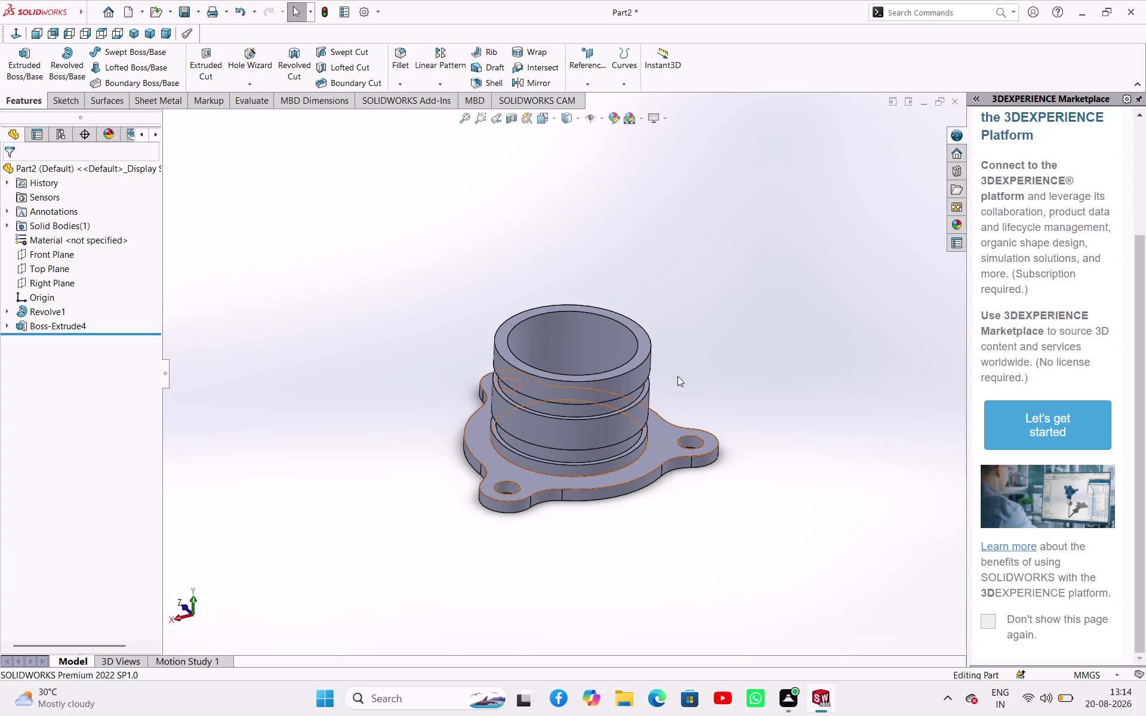
Orbit and zoom around the three-lobed housing to bring a flange bolt hole into view.
middle_drag(576, 467, 588, 626)
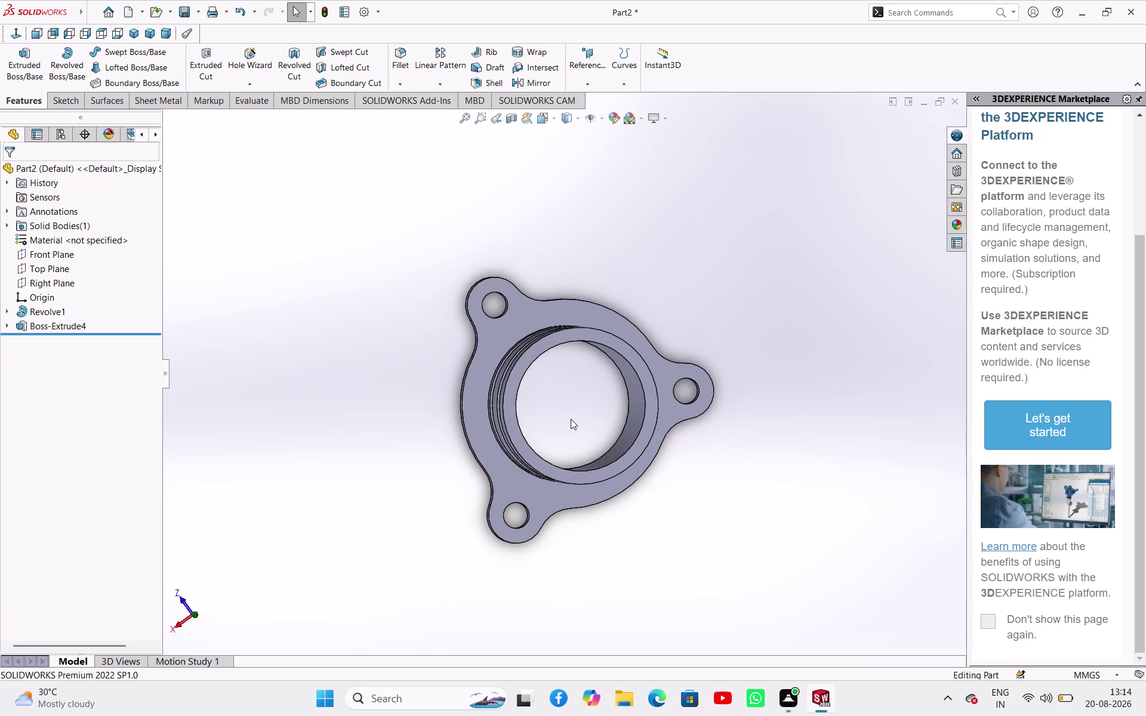
middle_drag(570, 418, 554, 391)
scroll(up, 3)
scroll(up, 3)
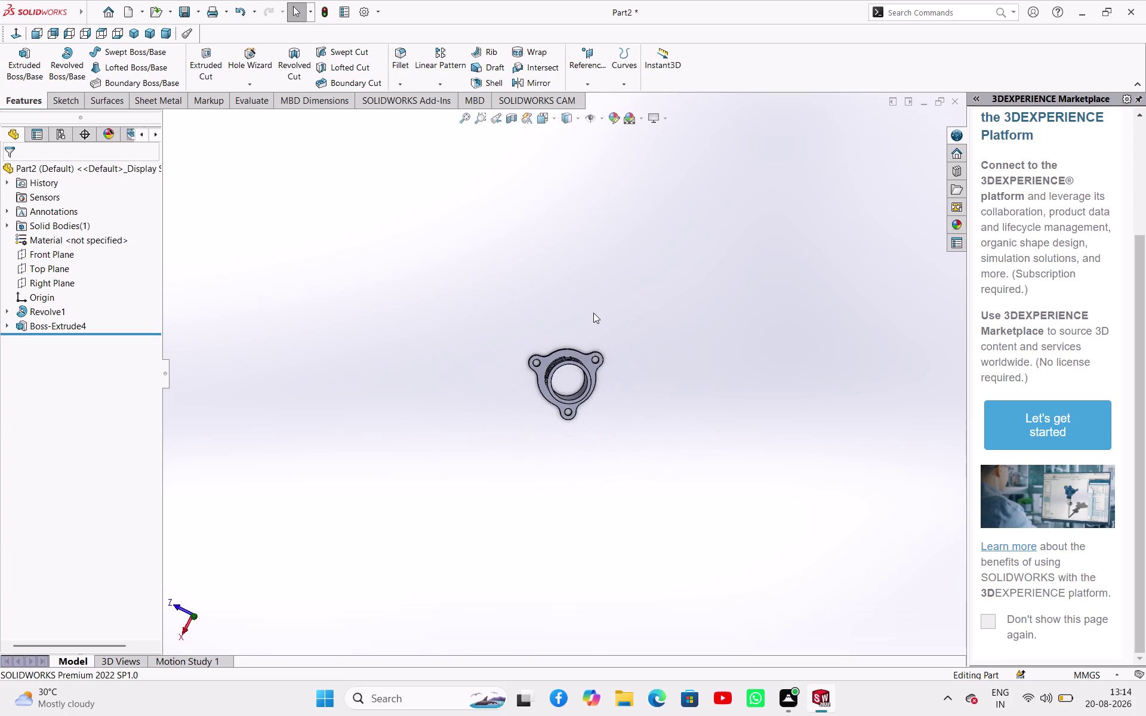
scroll(down, 3)
scroll(down, 3)
middle_drag(395, 409, 452, 433)
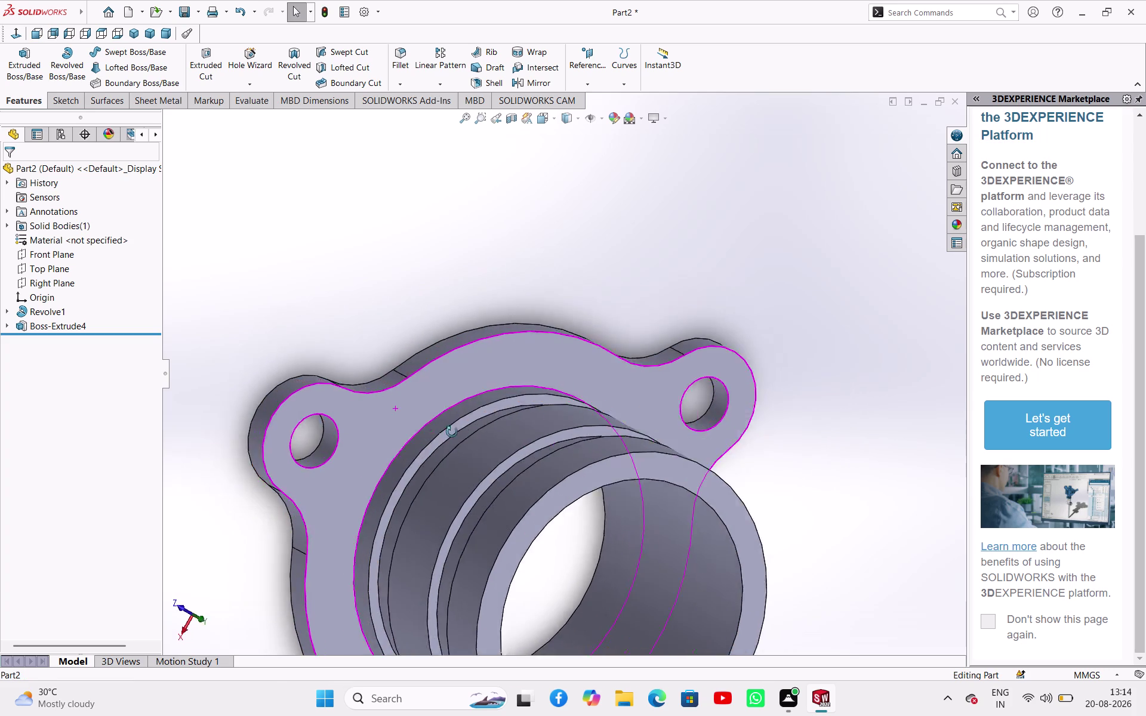
middle_drag(452, 432, 455, 461)
scroll(down, 3)
scroll(up, 3)
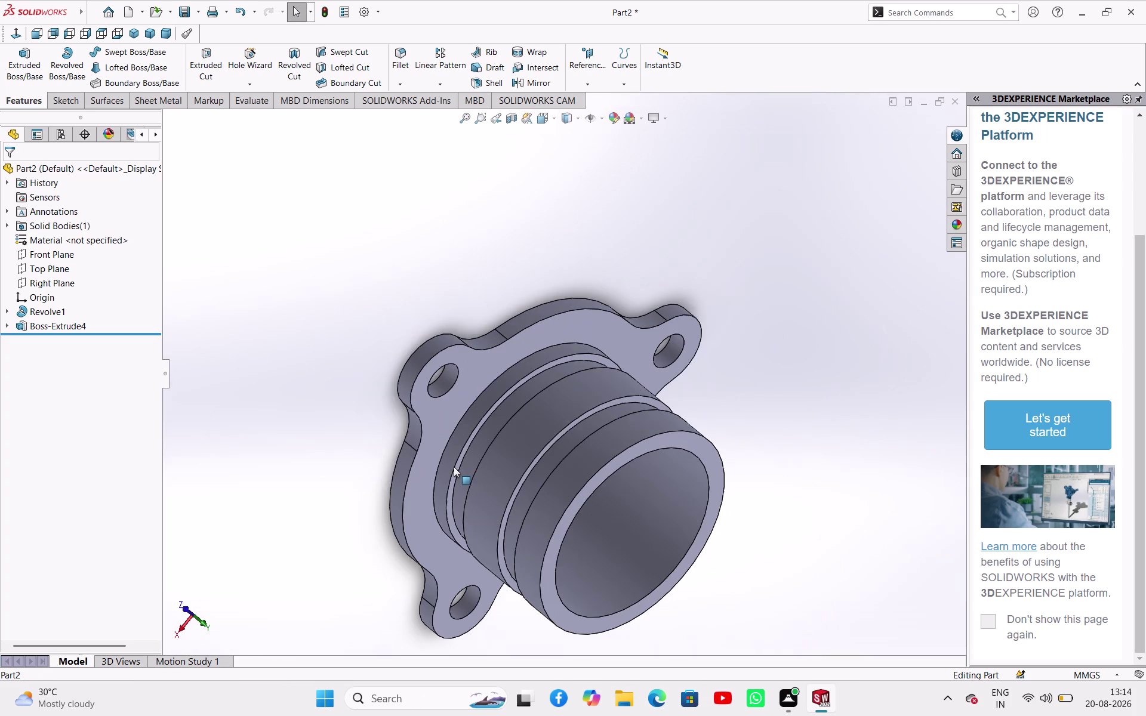
middle_drag(623, 543, 696, 414)
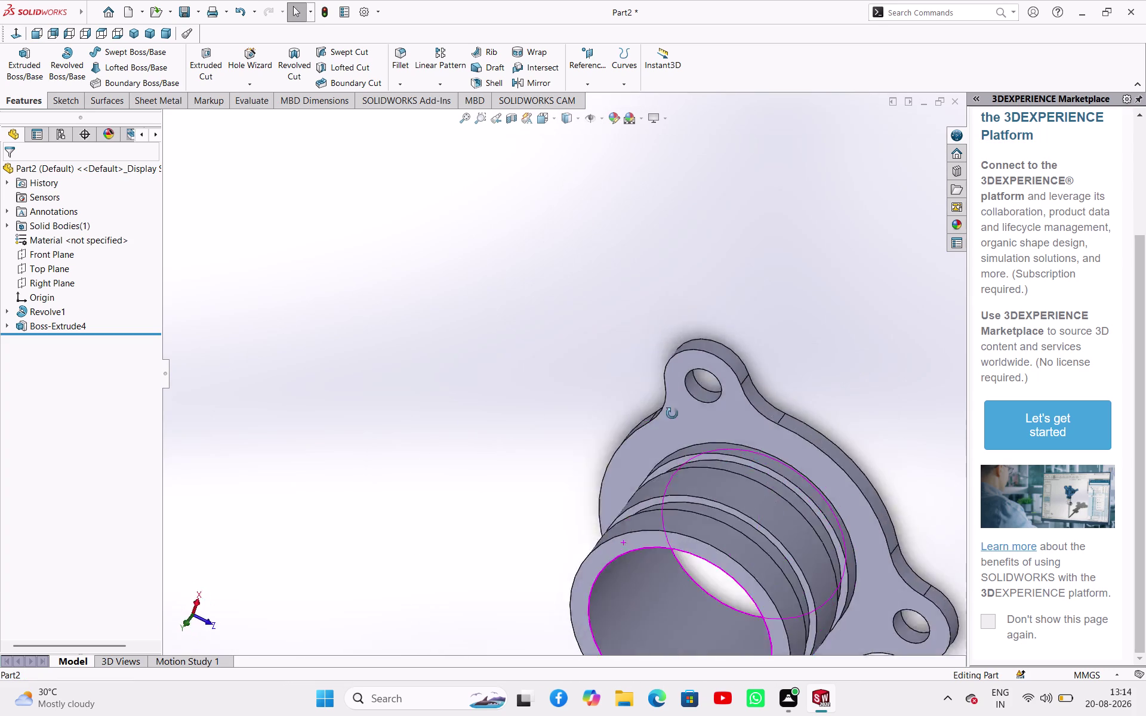
middle_drag(696, 415, 606, 472)
scroll(up, 3)
middle_drag(722, 663, 843, 530)
middle_drag(643, 511, 827, 551)
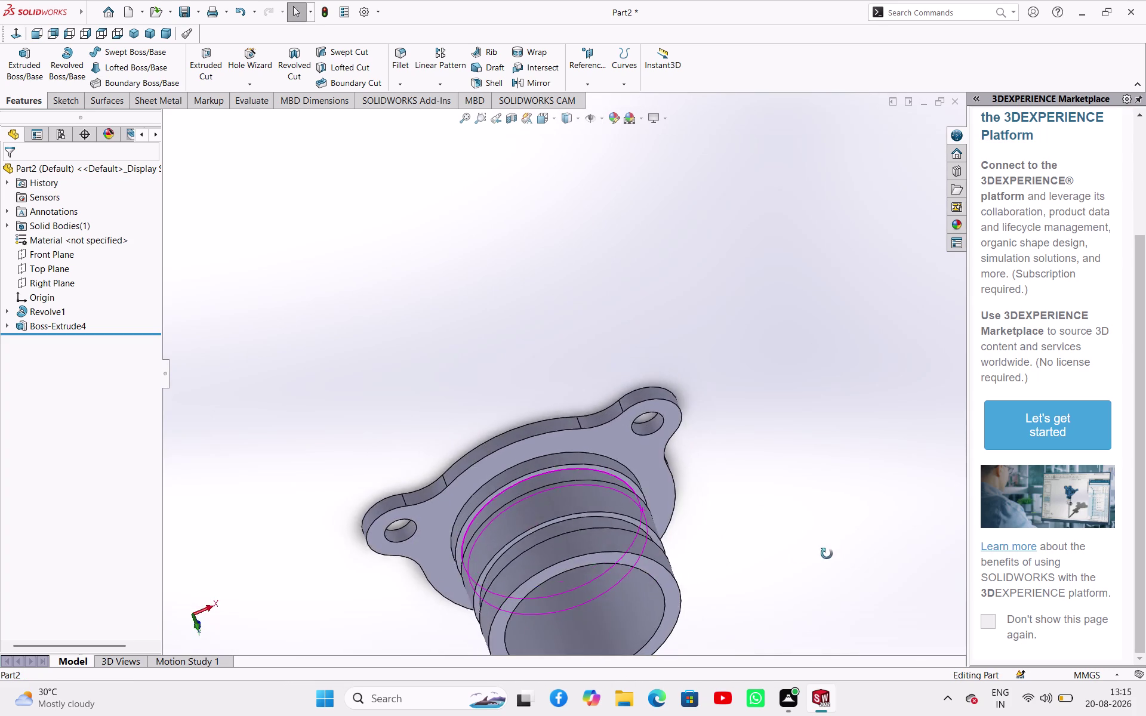
middle_drag(826, 551, 855, 519)
scroll(down, 3)
scroll(up, 3)
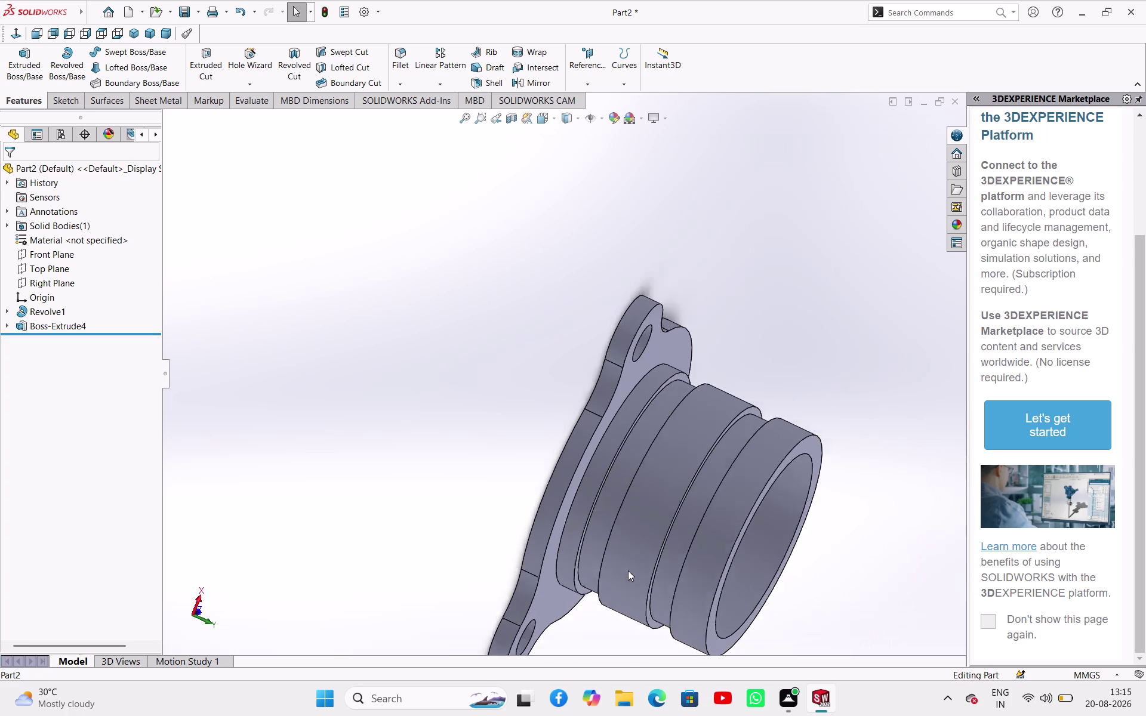
scroll(up, 3)
middle_drag(854, 451, 729, 408)
scroll(up, 3)
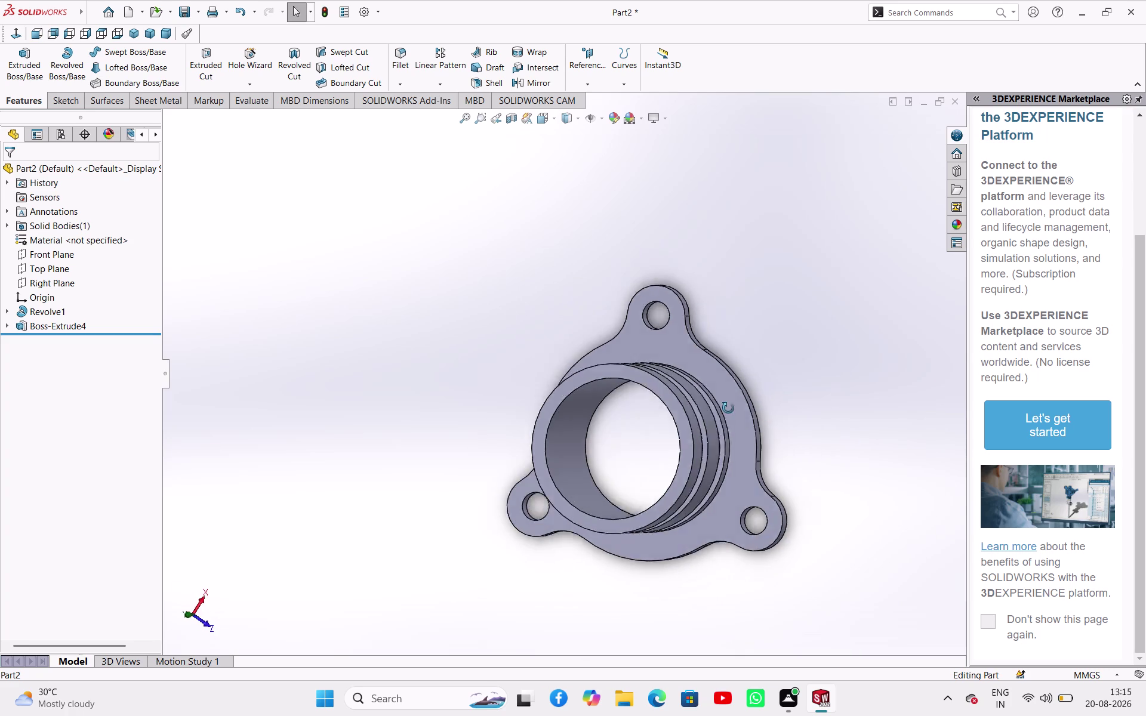
middle_drag(729, 409, 726, 409)
middle_drag(702, 525, 822, 358)
scroll(up, 3)
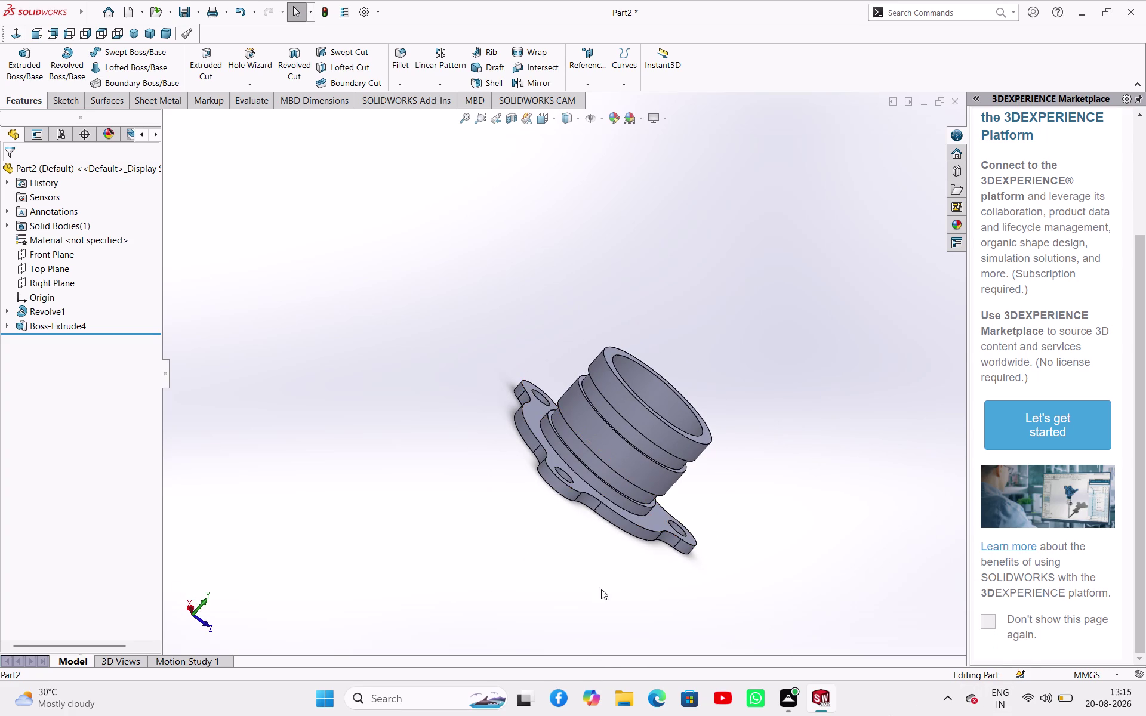
middle_drag(676, 468, 933, 360)
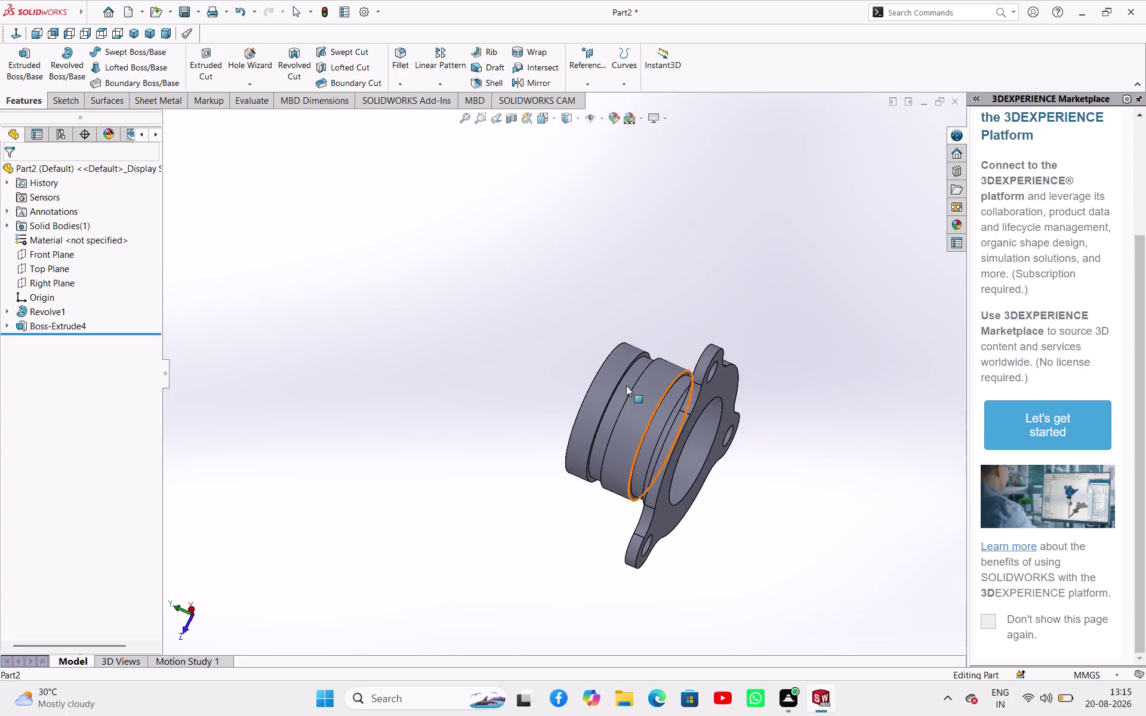
middle_drag(666, 452, 591, 379)
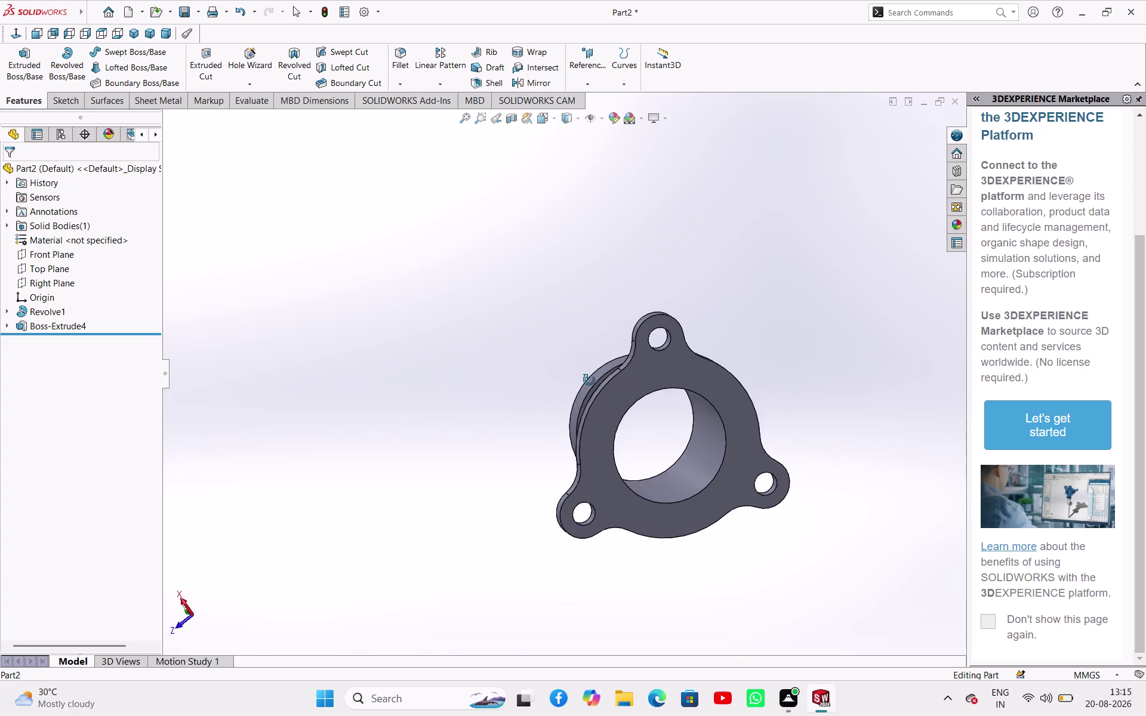
middle_drag(591, 378, 574, 399)
middle_drag(677, 444, 654, 445)
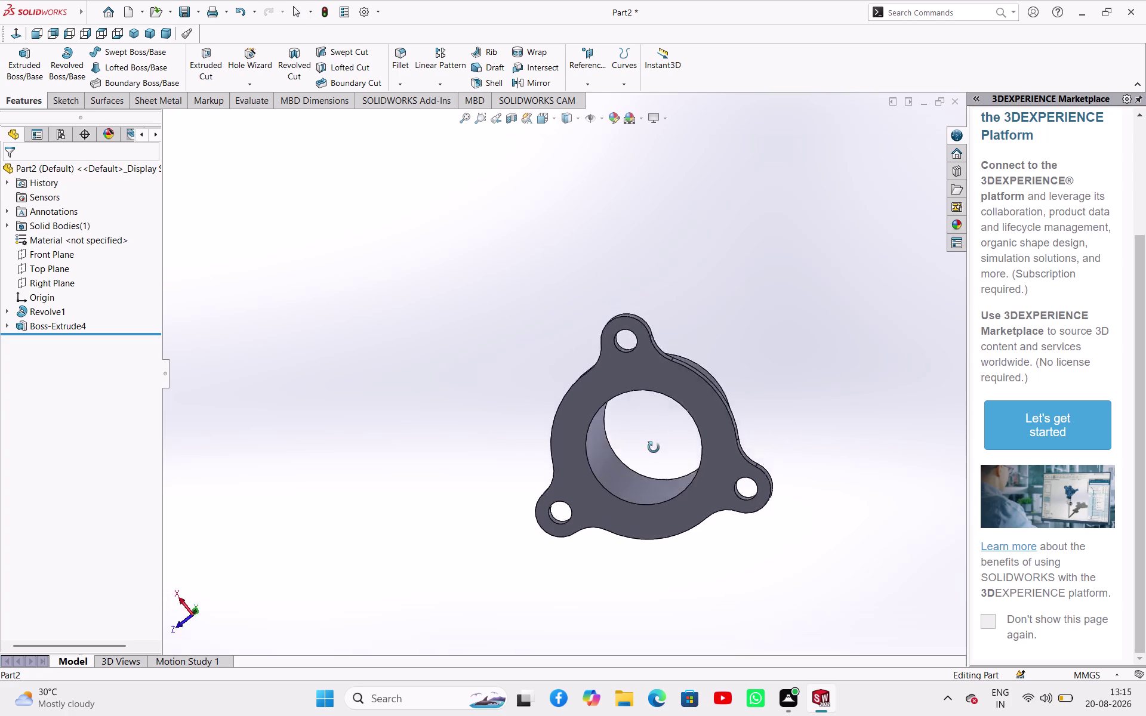
middle_drag(654, 445, 680, 659)
middle_drag(669, 461, 679, 582)
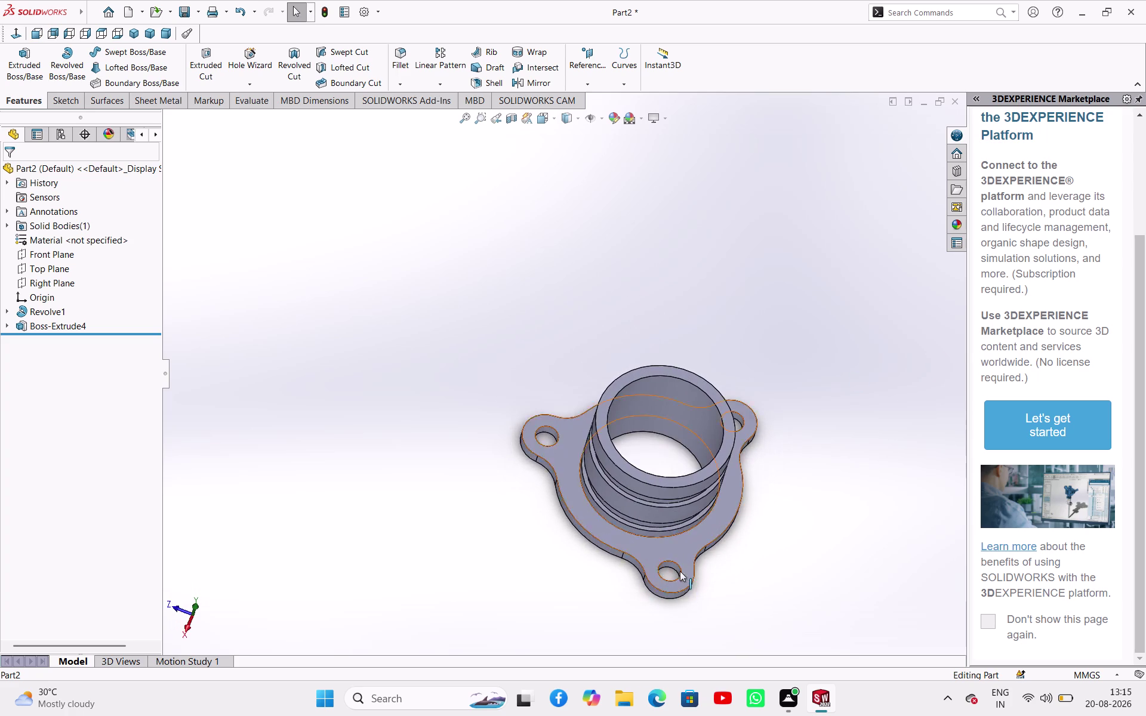
scroll(up, 3)
scroll(down, 3)
scroll(down, 3)
scroll(down, 3)
scroll(down, 3)
middle_drag(597, 445, 599, 488)
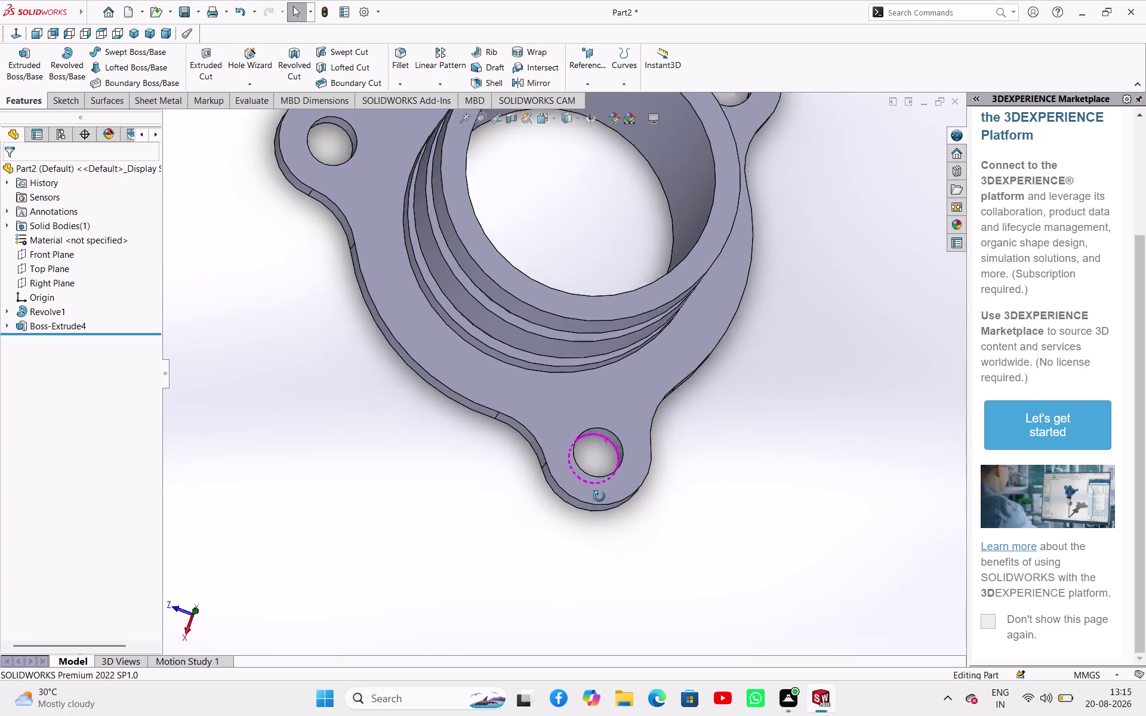
middle_drag(600, 487, 603, 506)
middle_drag(610, 469, 671, 471)
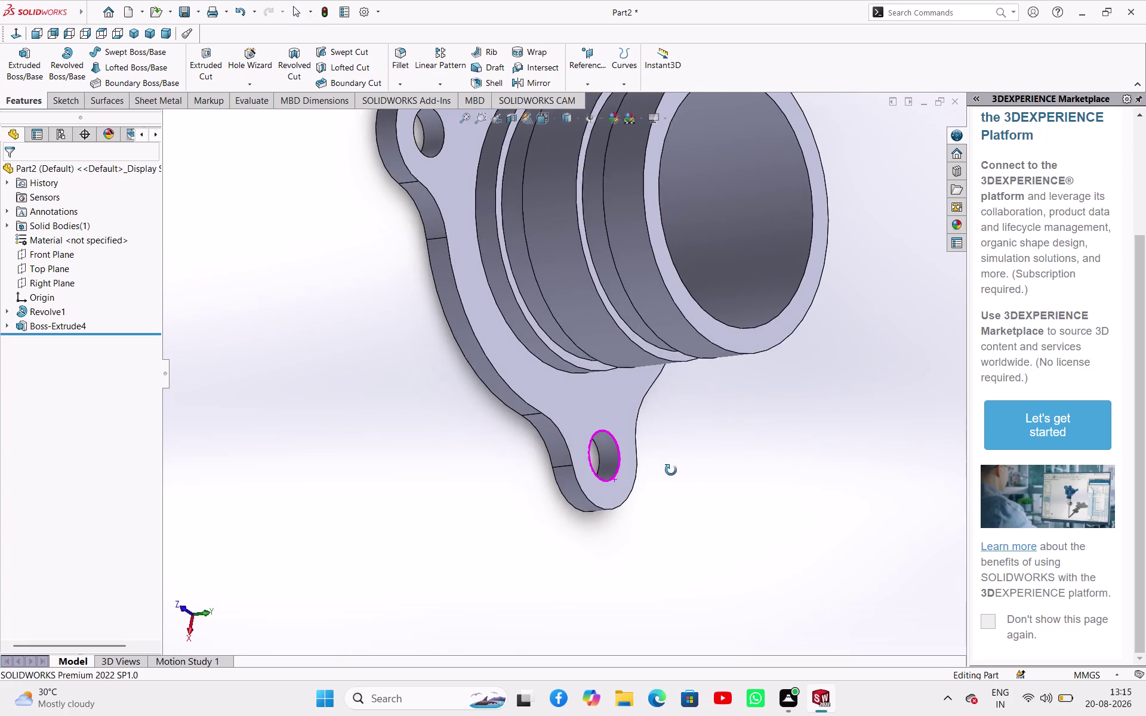
middle_drag(671, 471, 675, 488)
middle_drag(660, 502, 591, 529)
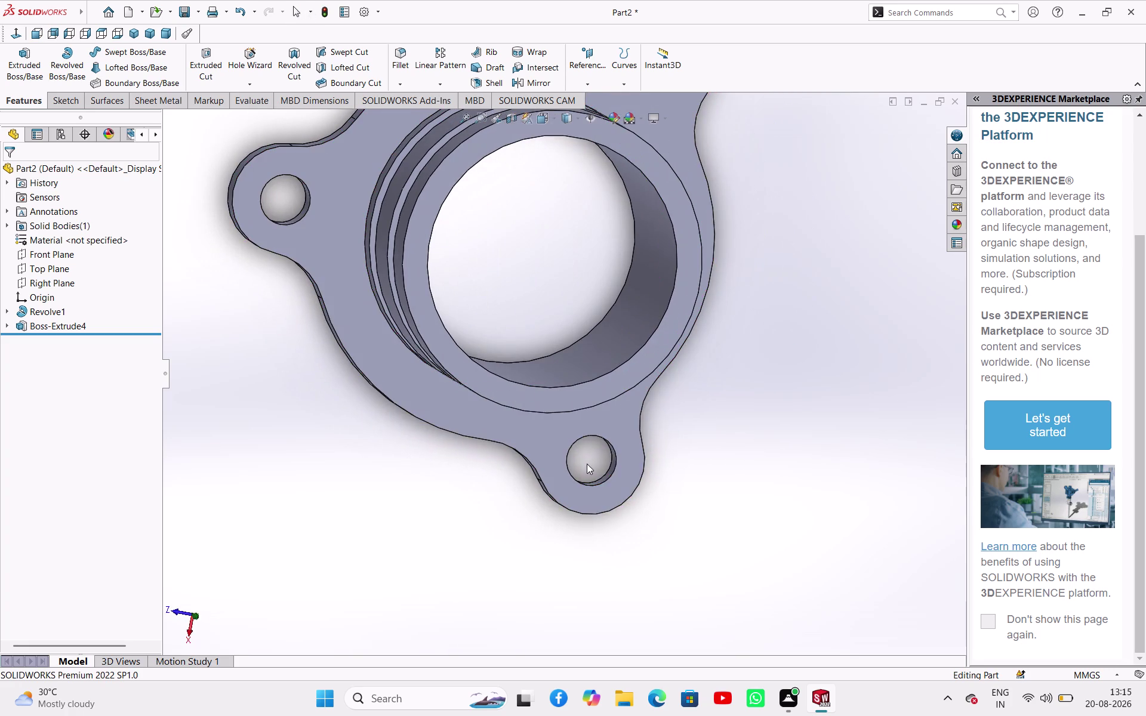
middle_drag(595, 471, 584, 574)
scroll(up, 3)
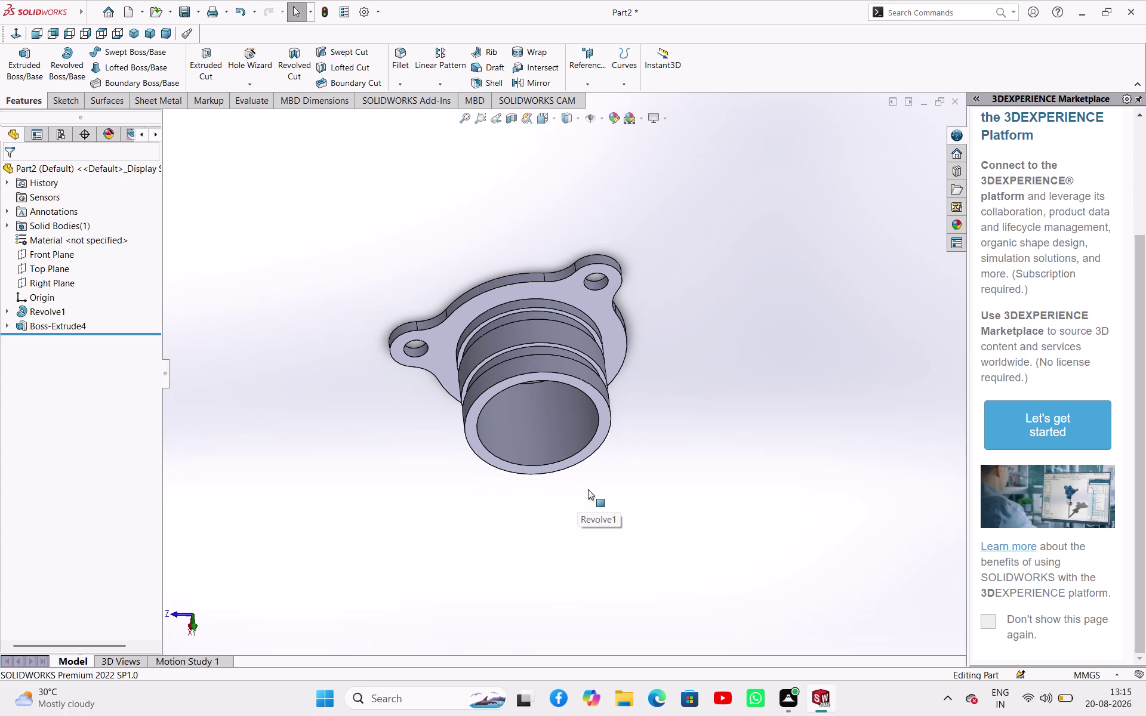
scroll(up, 3)
middle_drag(602, 585, 626, 446)
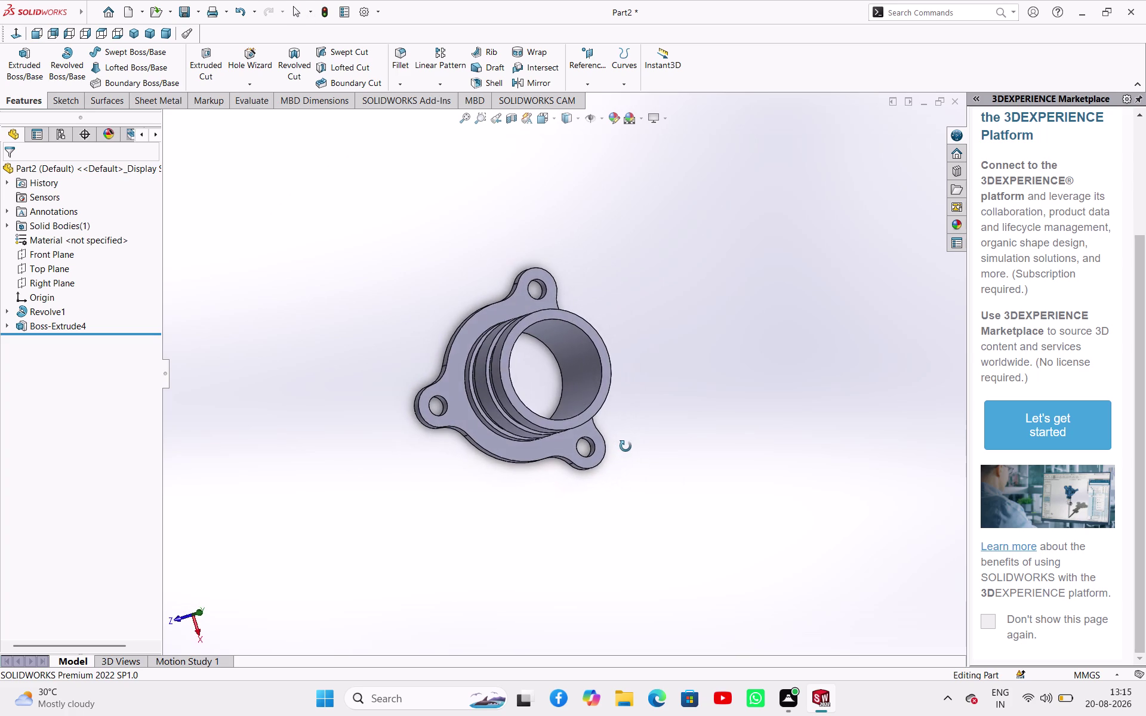
middle_drag(625, 446, 627, 447)
middle_drag(548, 324, 522, 380)
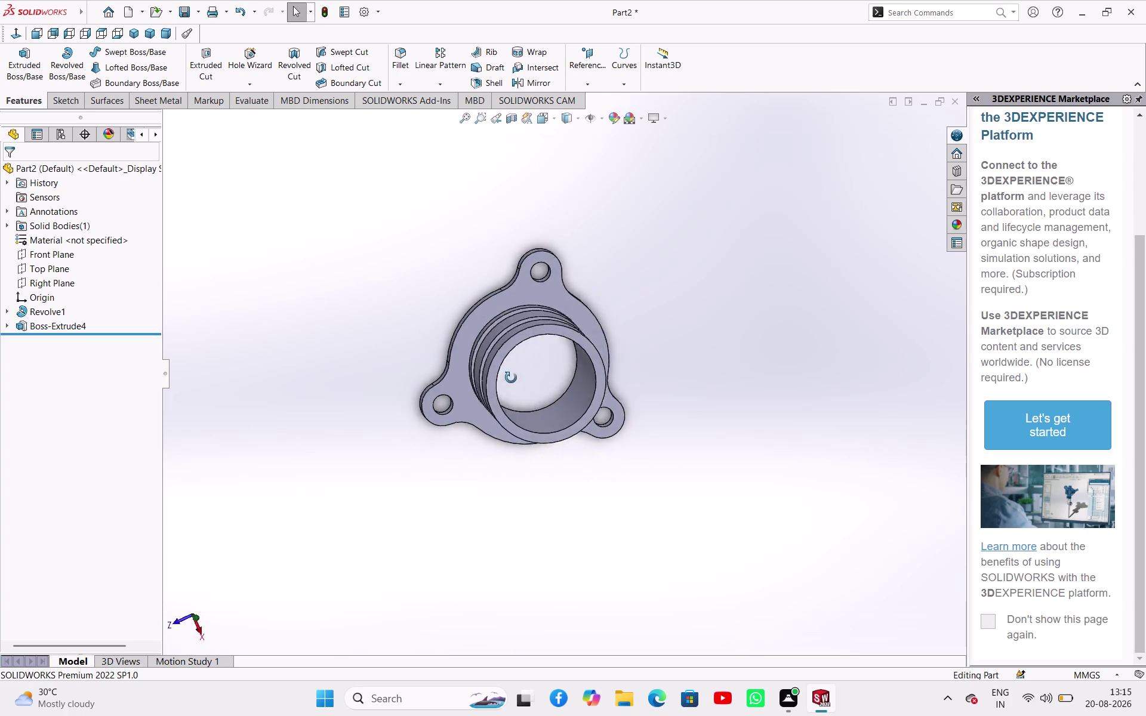
middle_drag(521, 380, 493, 372)
scroll(up, 3)
scroll(down, 3)
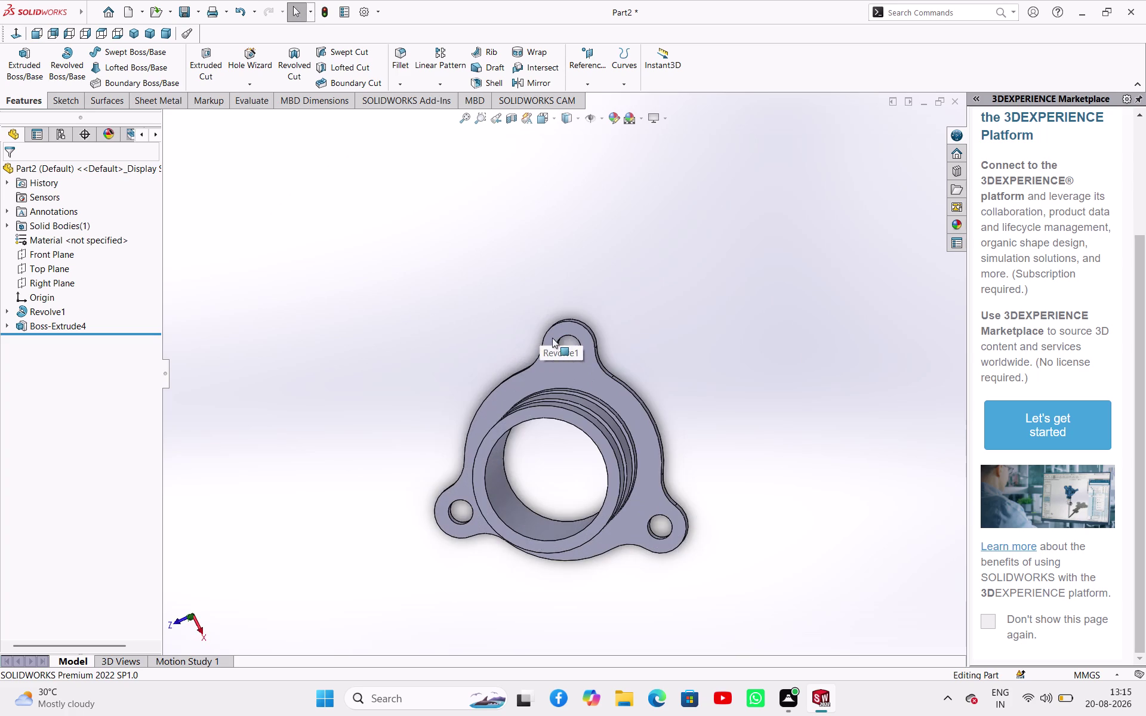
scroll(down, 3)
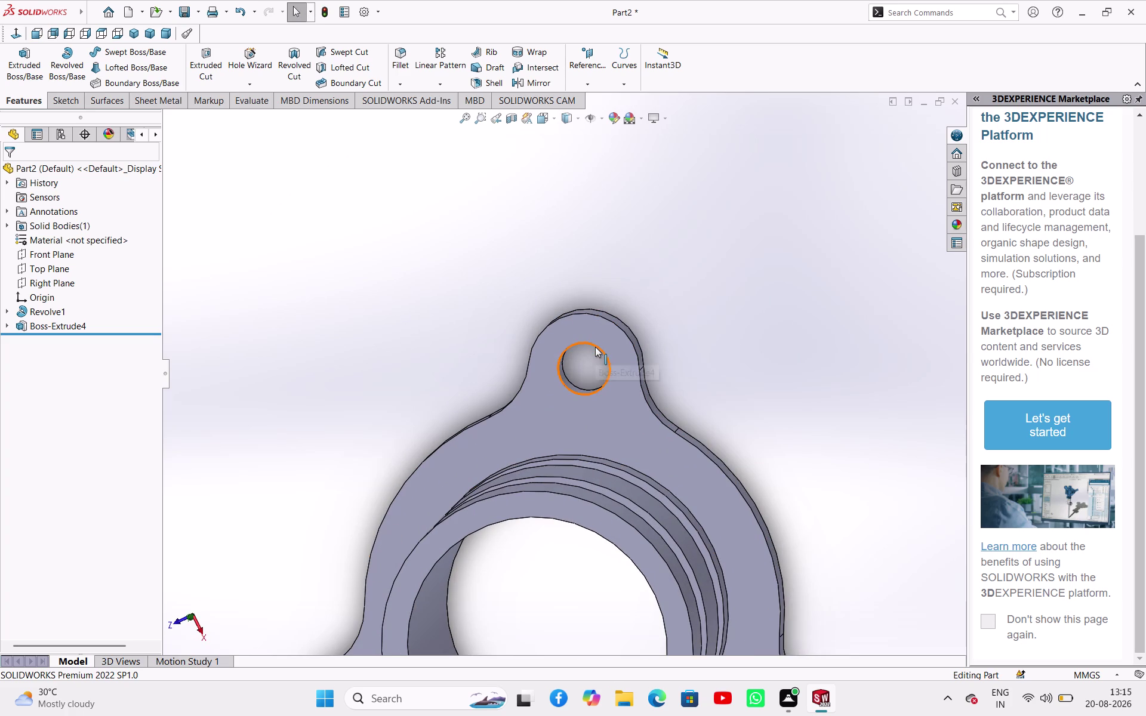
Read the bolt hole edge's 15 mm diameter, zoom out, and show the Markup tools.
click(597, 347)
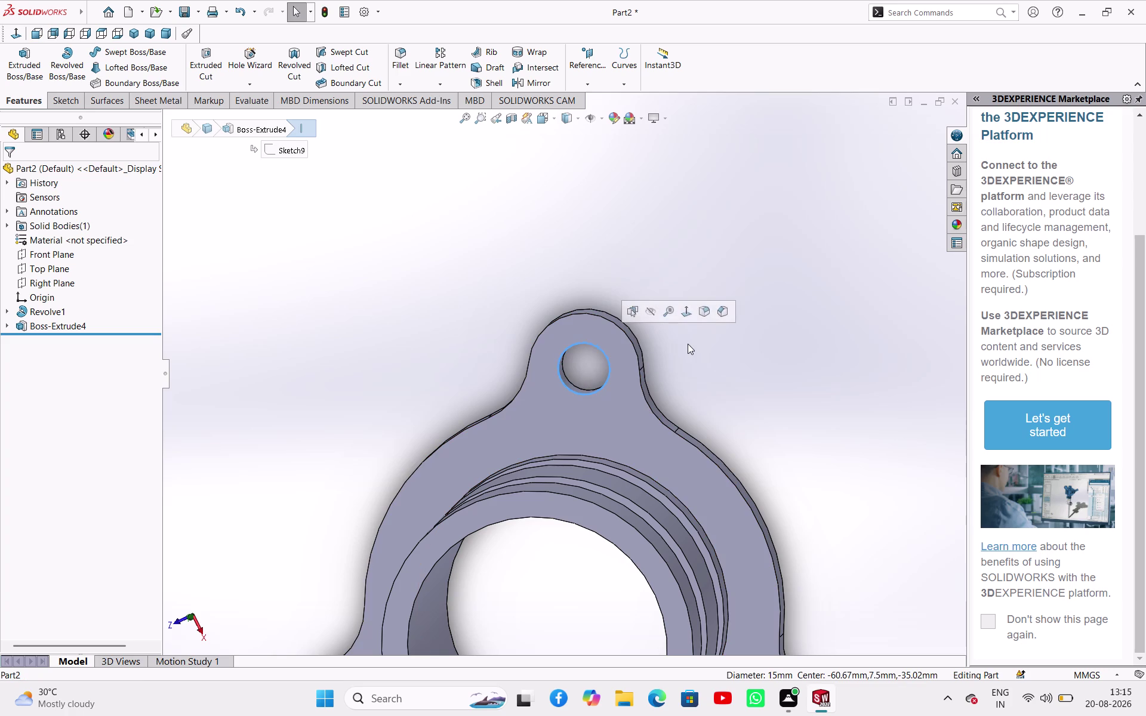
right_click(688, 343)
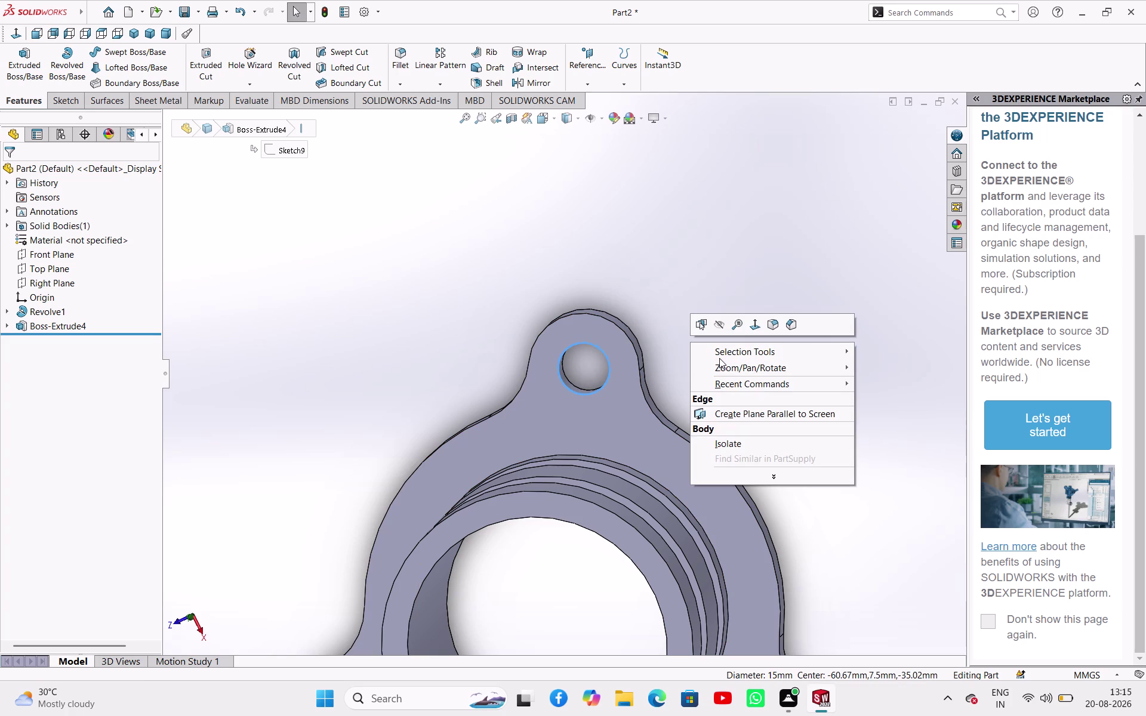
key(Escape)
key(Escape)
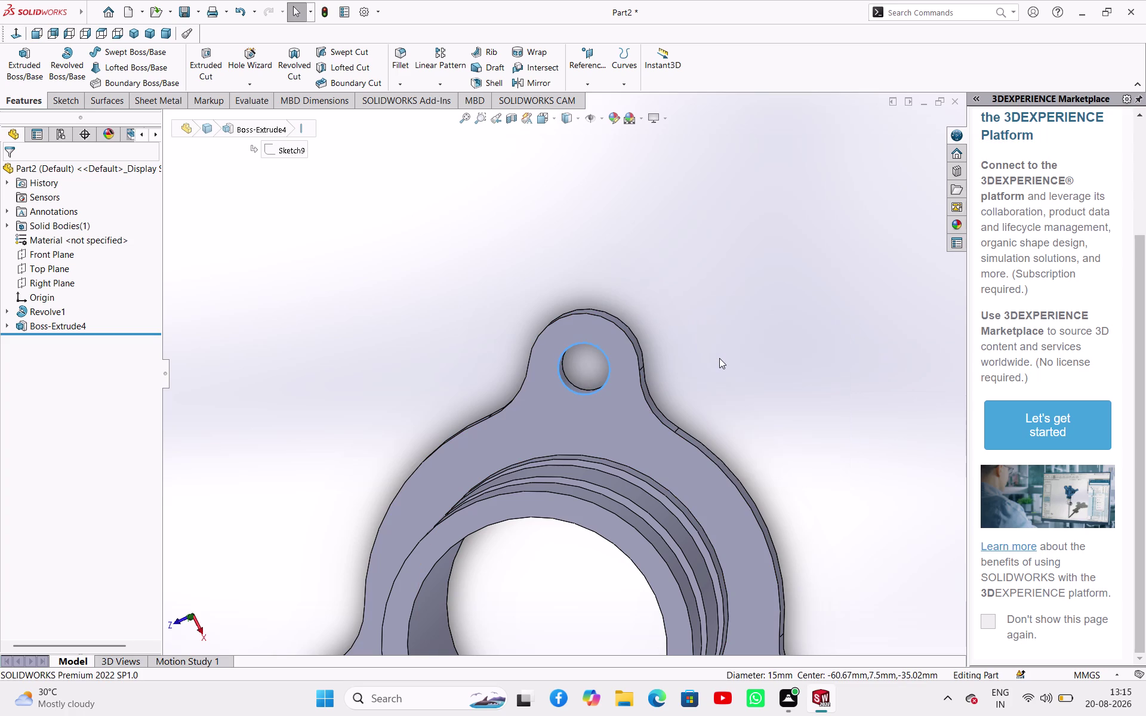
scroll(down, 3)
scroll(down, 3)
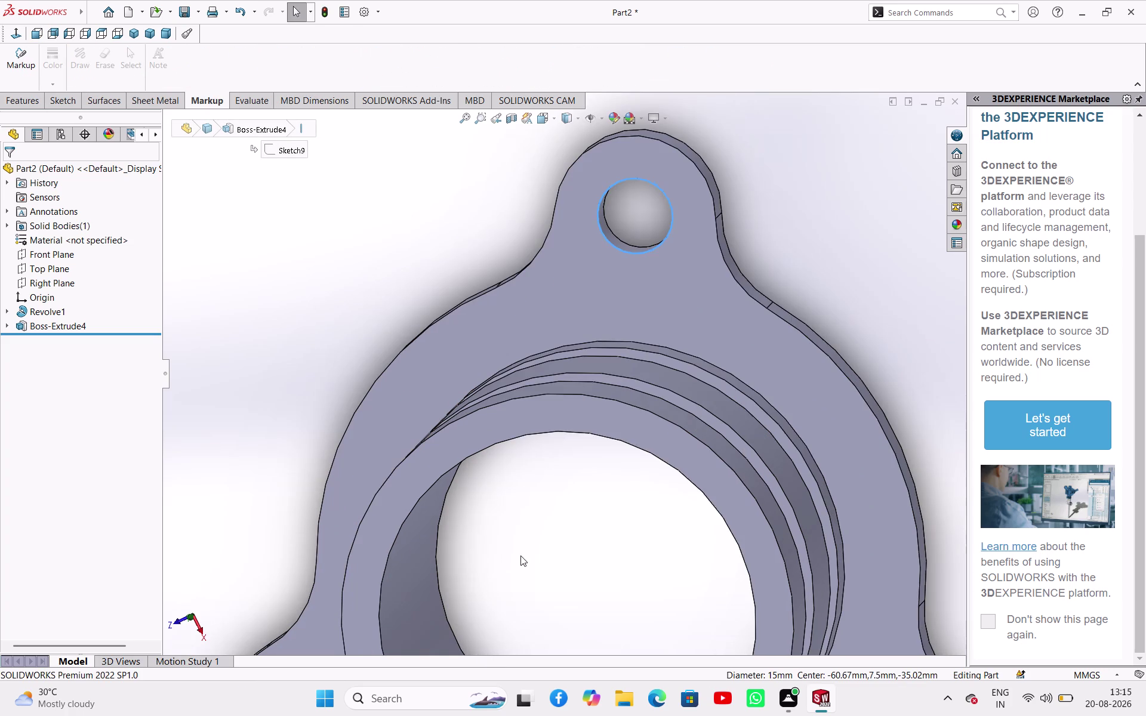
middle_click(529, 539)
scroll(down, 3)
scroll(up, 3)
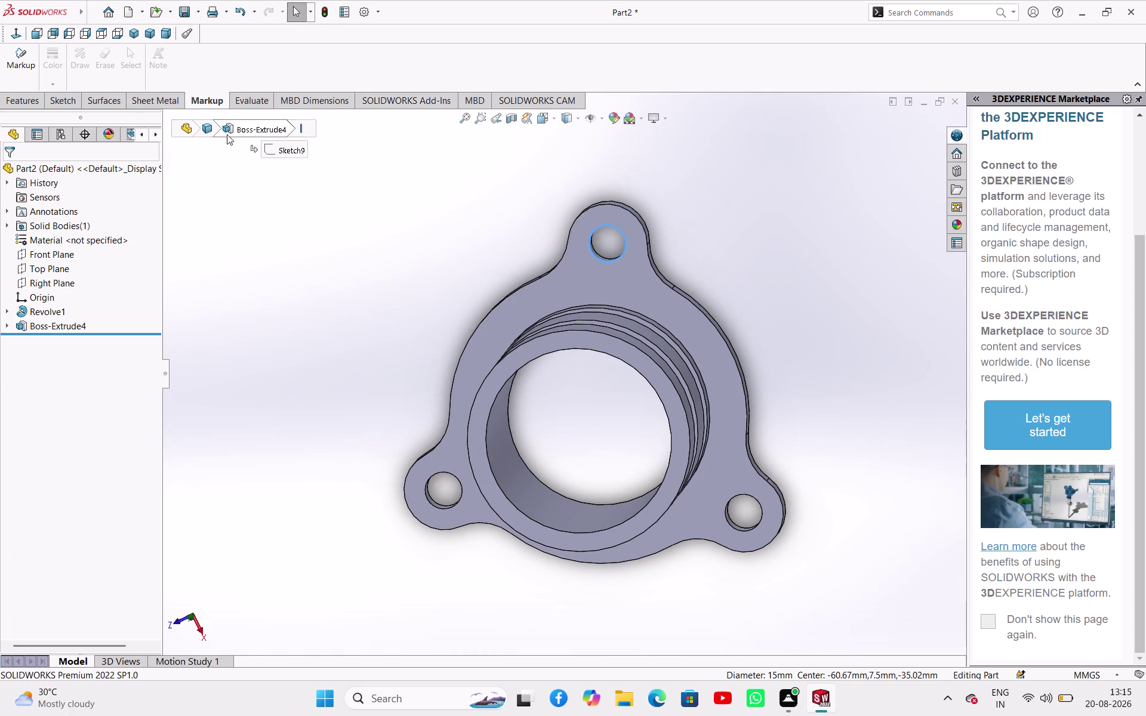
click(582, 121)
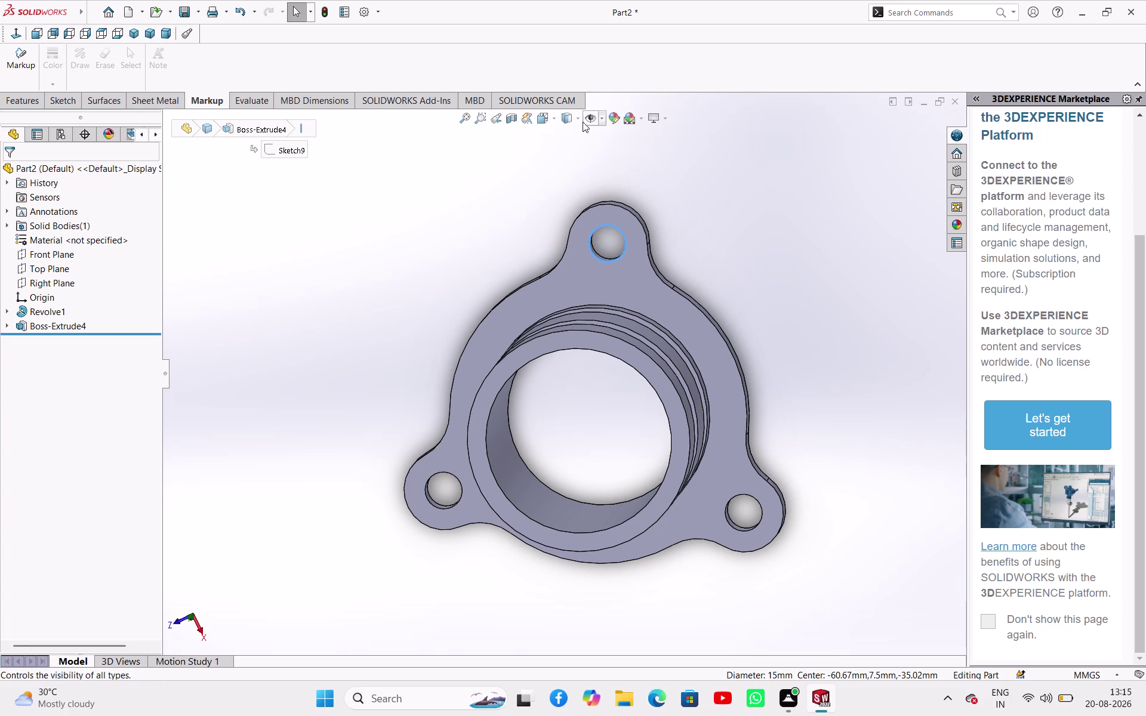
Try the hidden-line and wireframe display styles while orbiting the housing.
click(566, 168)
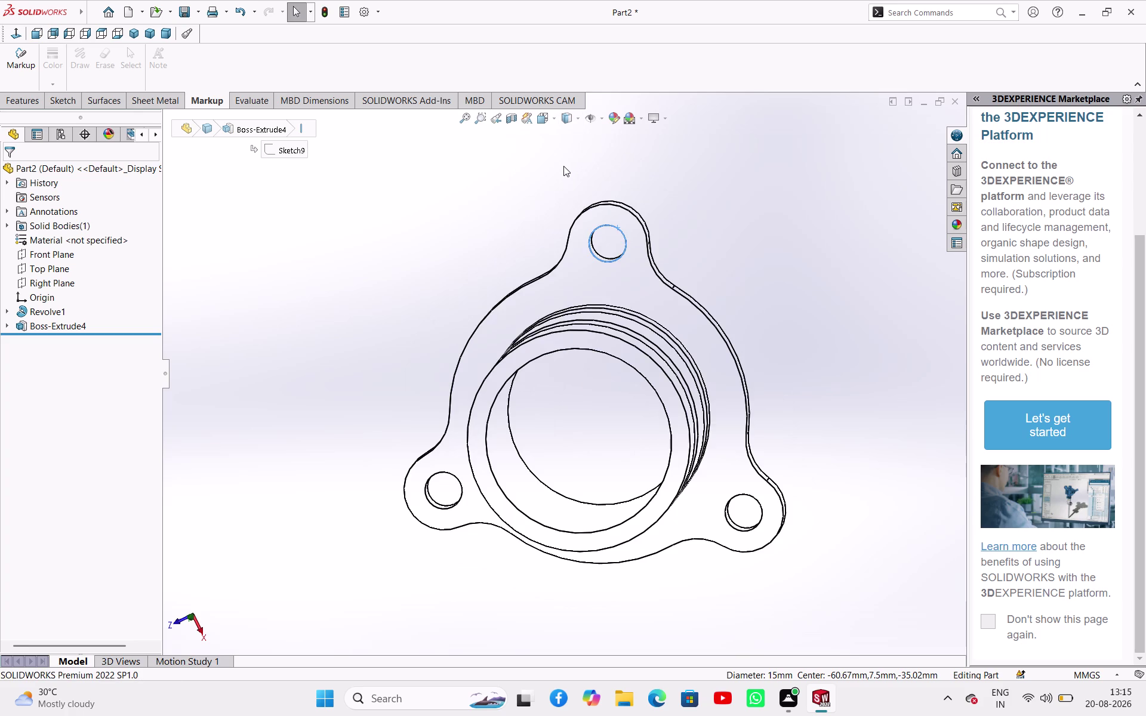
scroll(down, 3)
middle_drag(535, 384, 612, 285)
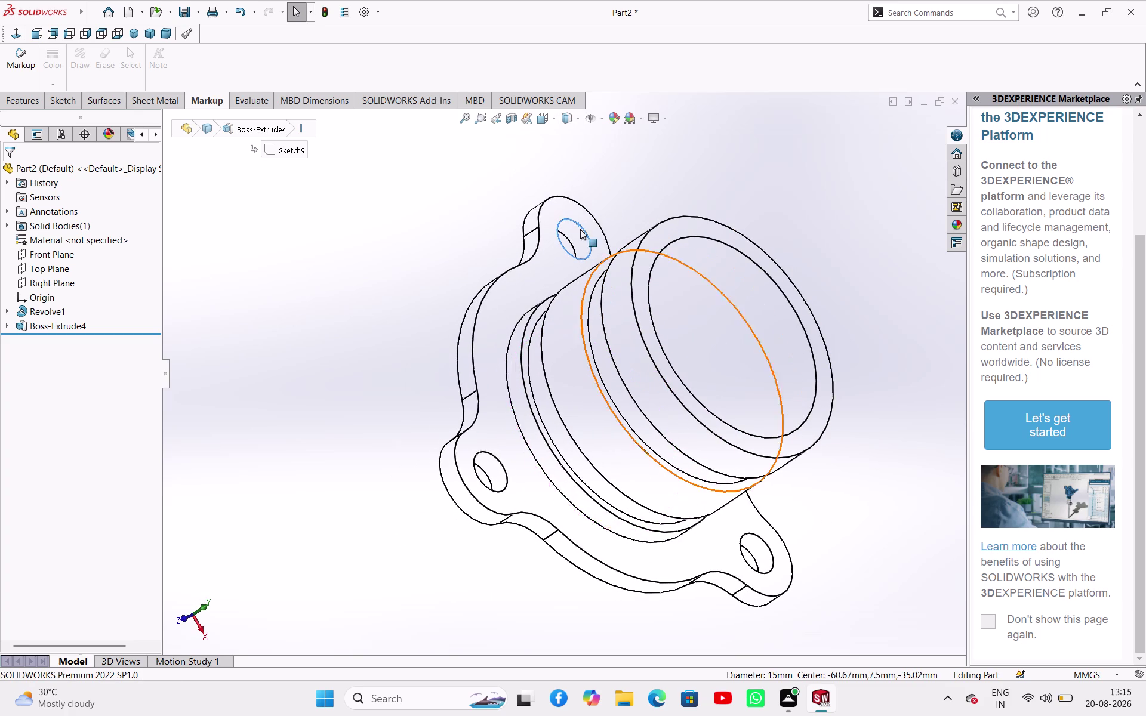
click(579, 124)
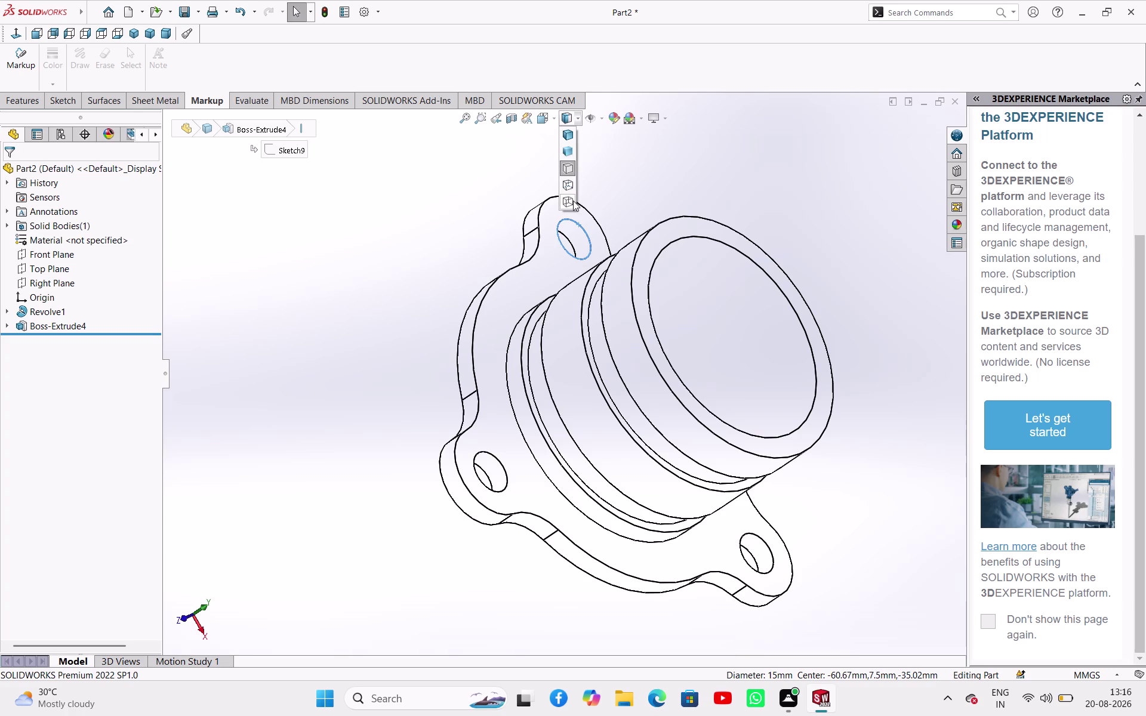
click(573, 200)
scroll(down, 3)
middle_drag(585, 407, 534, 408)
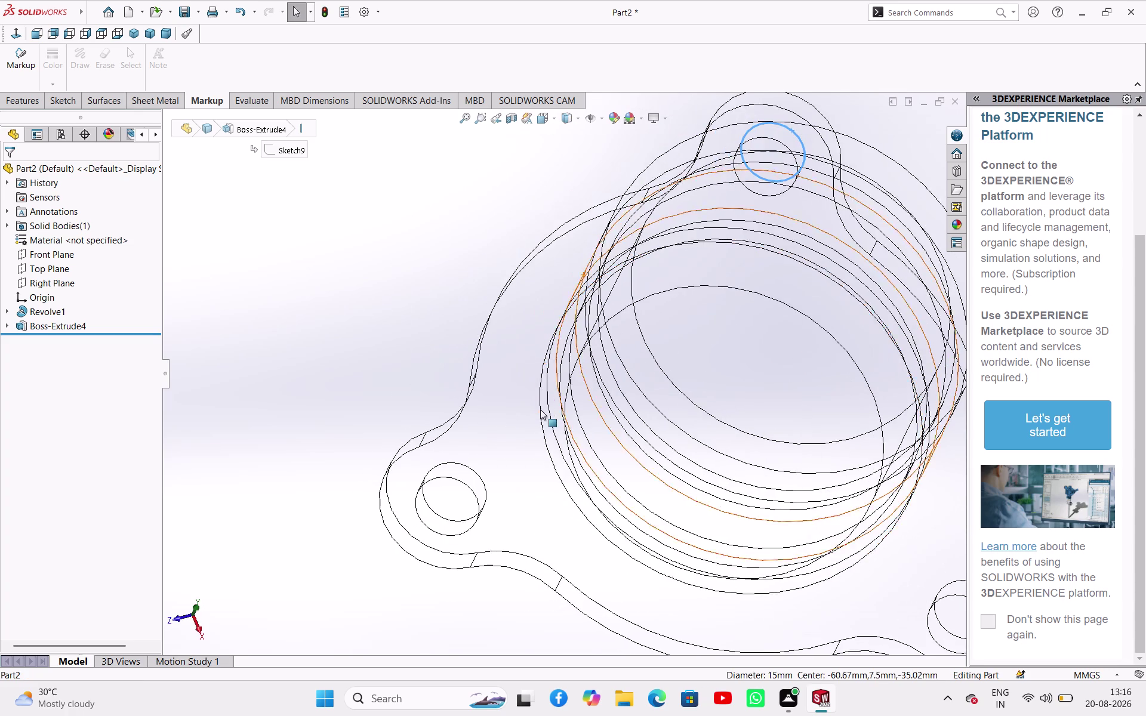
middle_drag(546, 406, 547, 455)
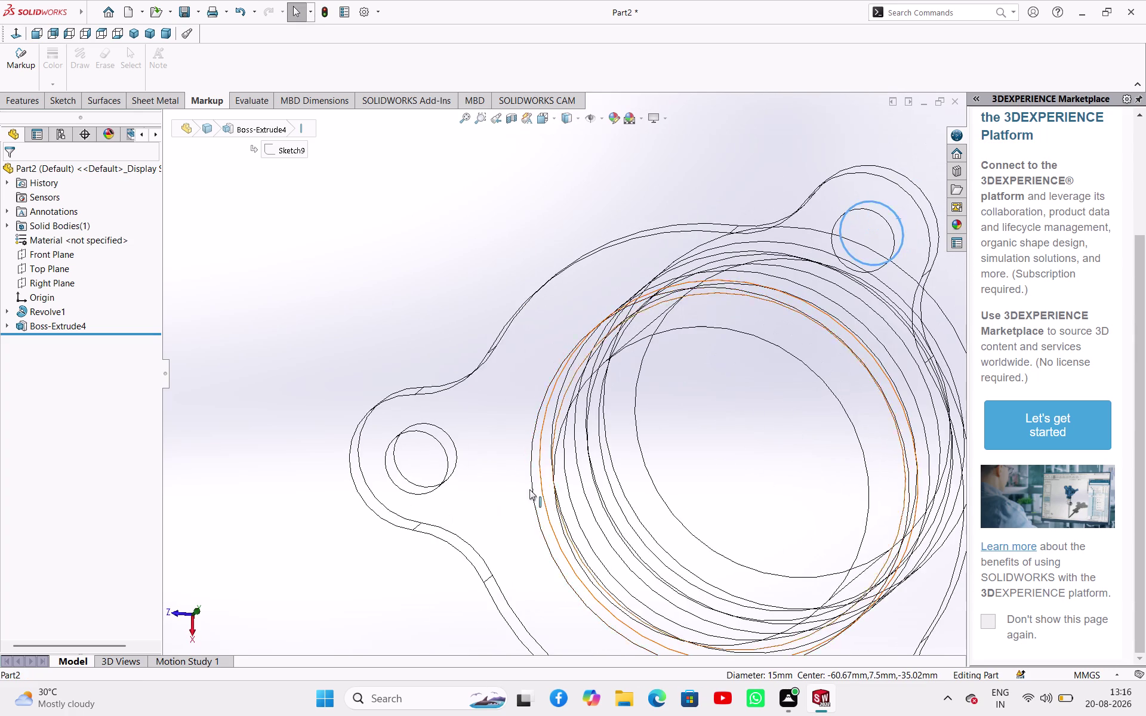
click(581, 116)
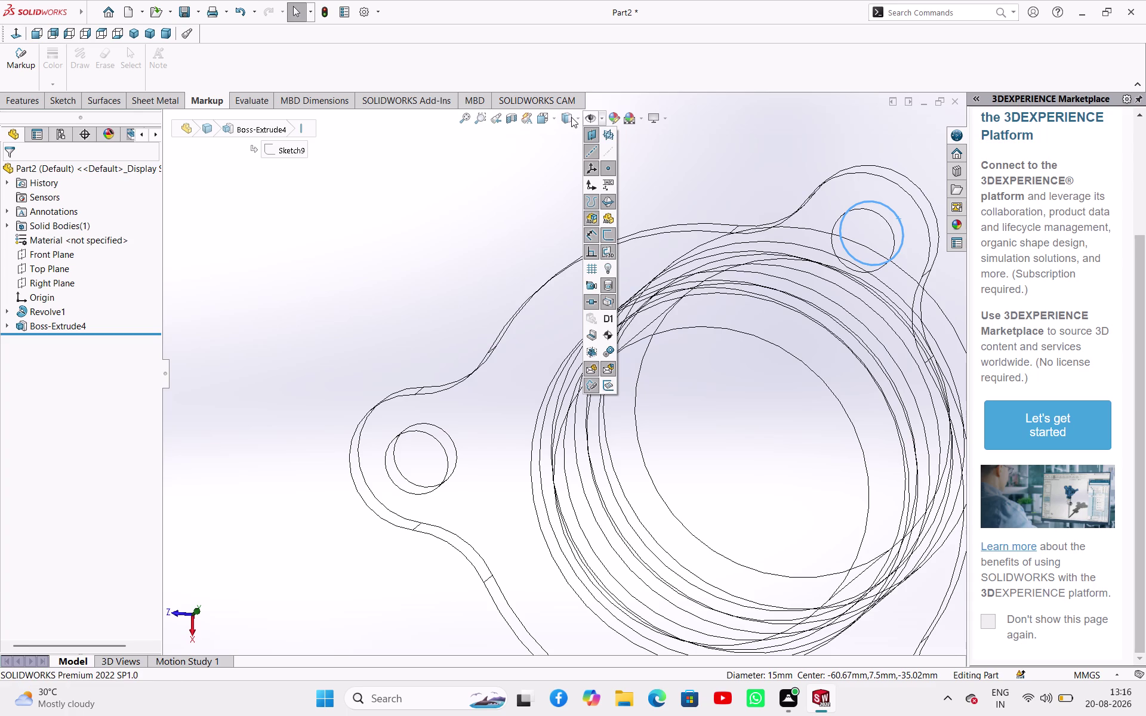
click(572, 116)
click(567, 179)
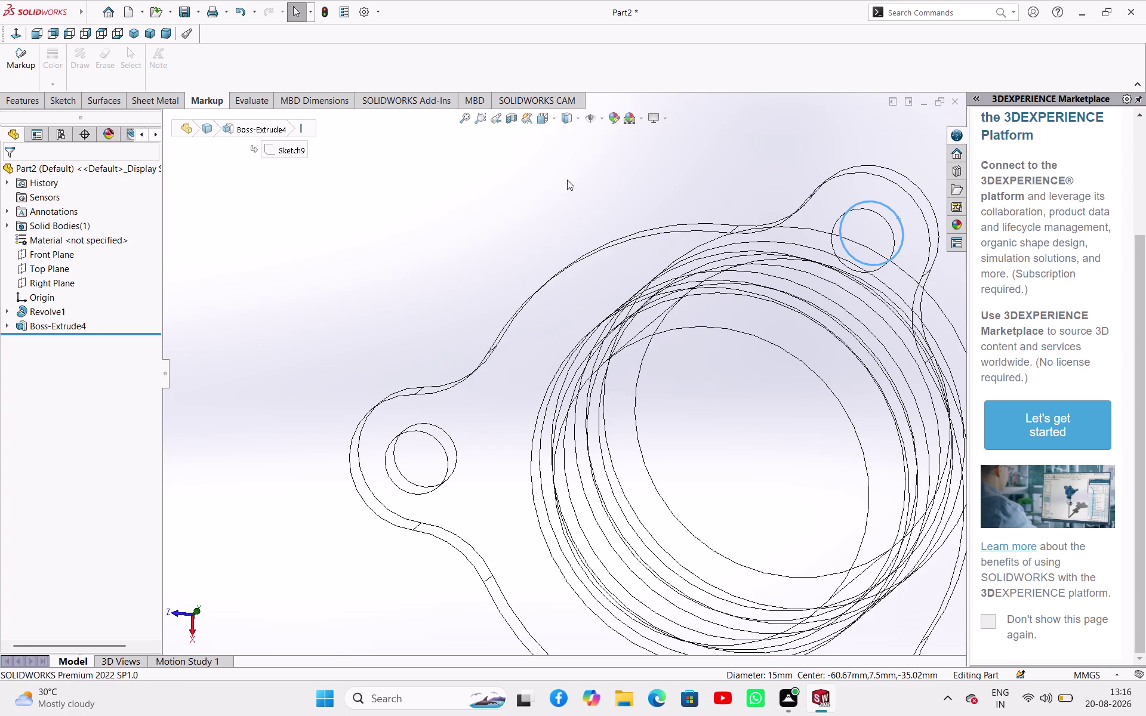
scroll(down, 3)
scroll(up, 3)
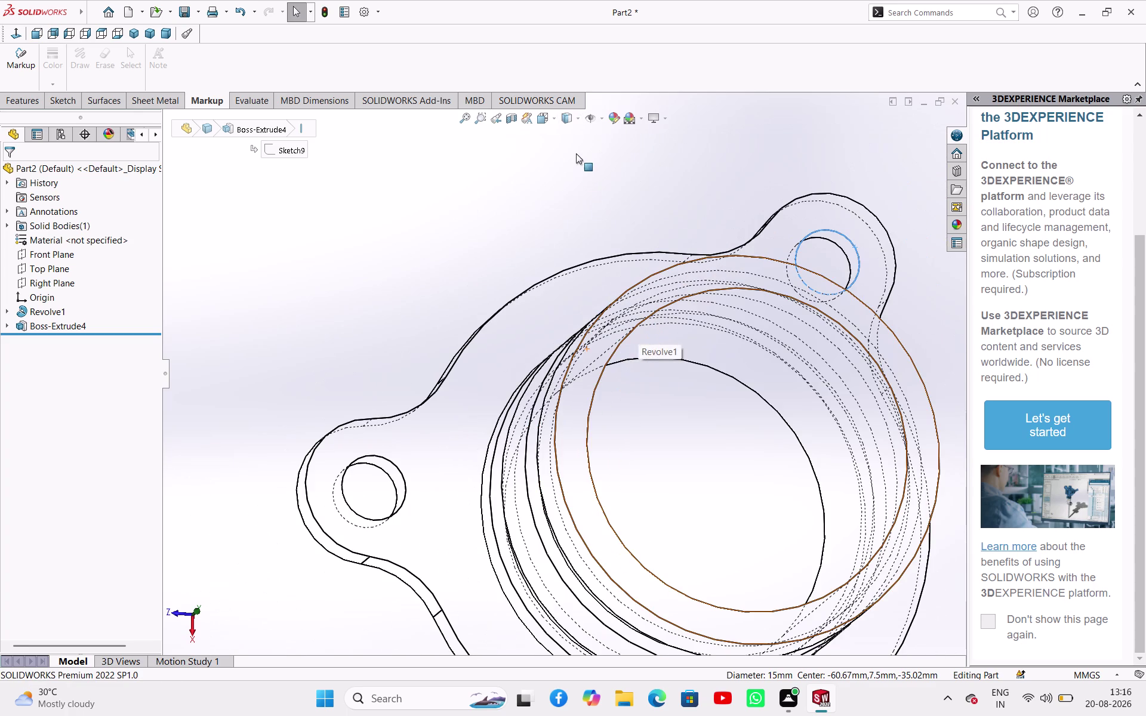
Switch to another line display style and check the standard view orientations while orbiting.
click(574, 119)
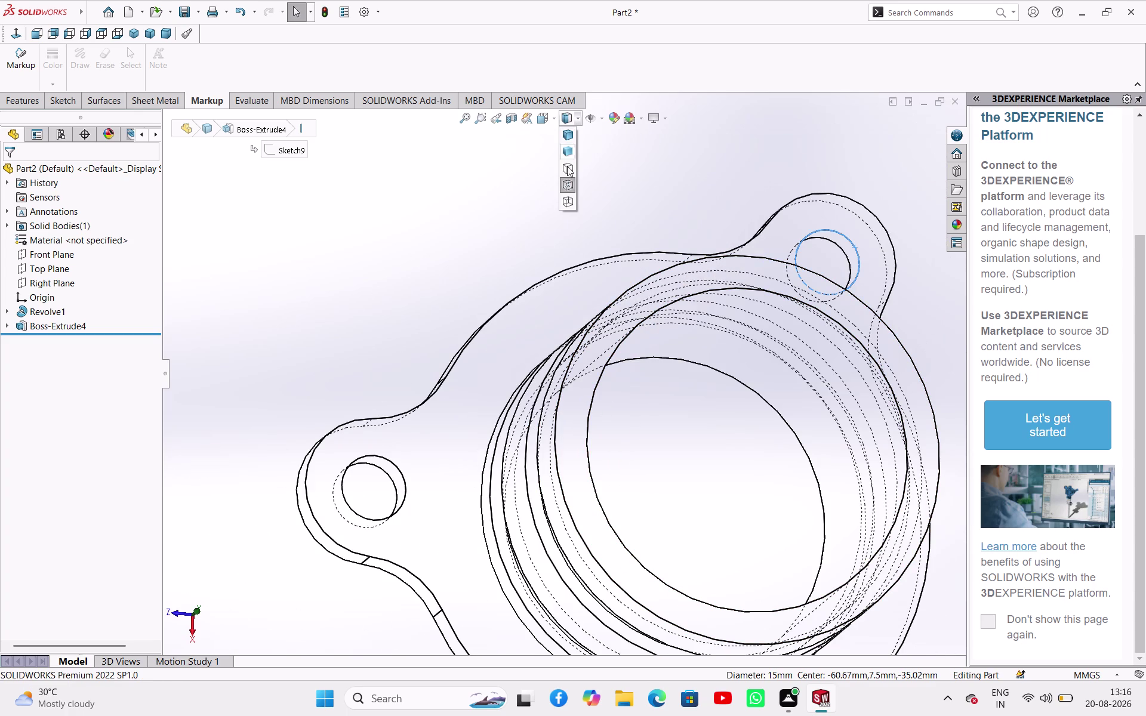
click(568, 168)
scroll(down, 3)
scroll(down, 3)
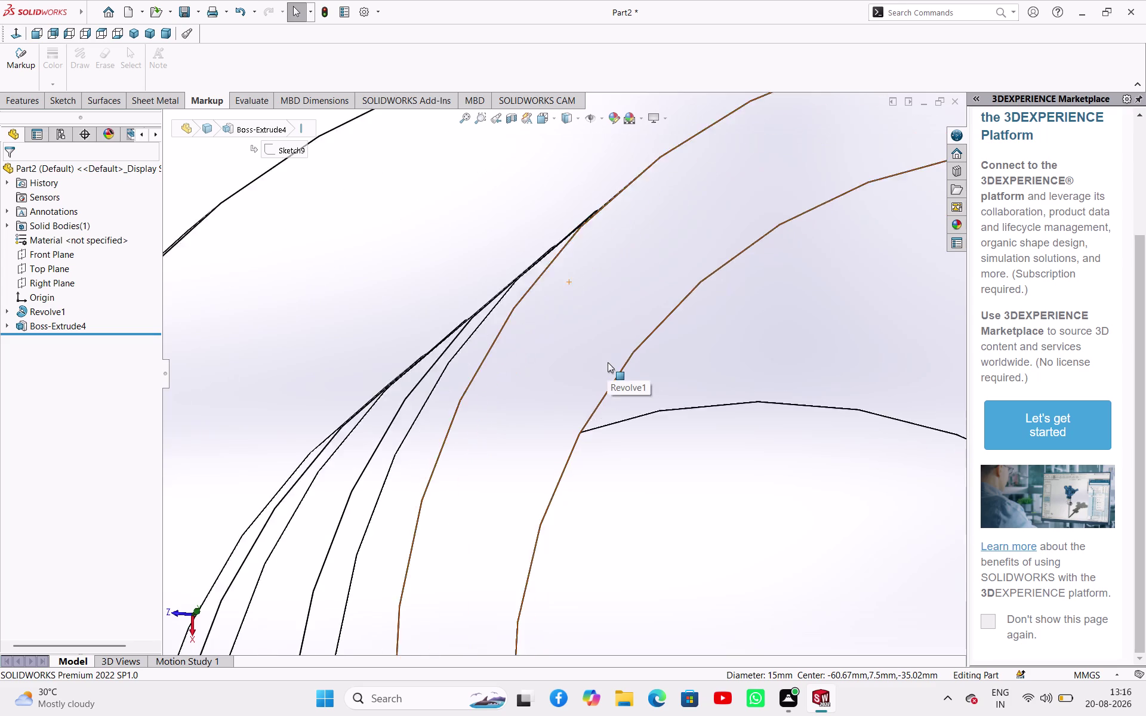
scroll(up, 3)
scroll(up, 3)
middle_drag(623, 358, 605, 386)
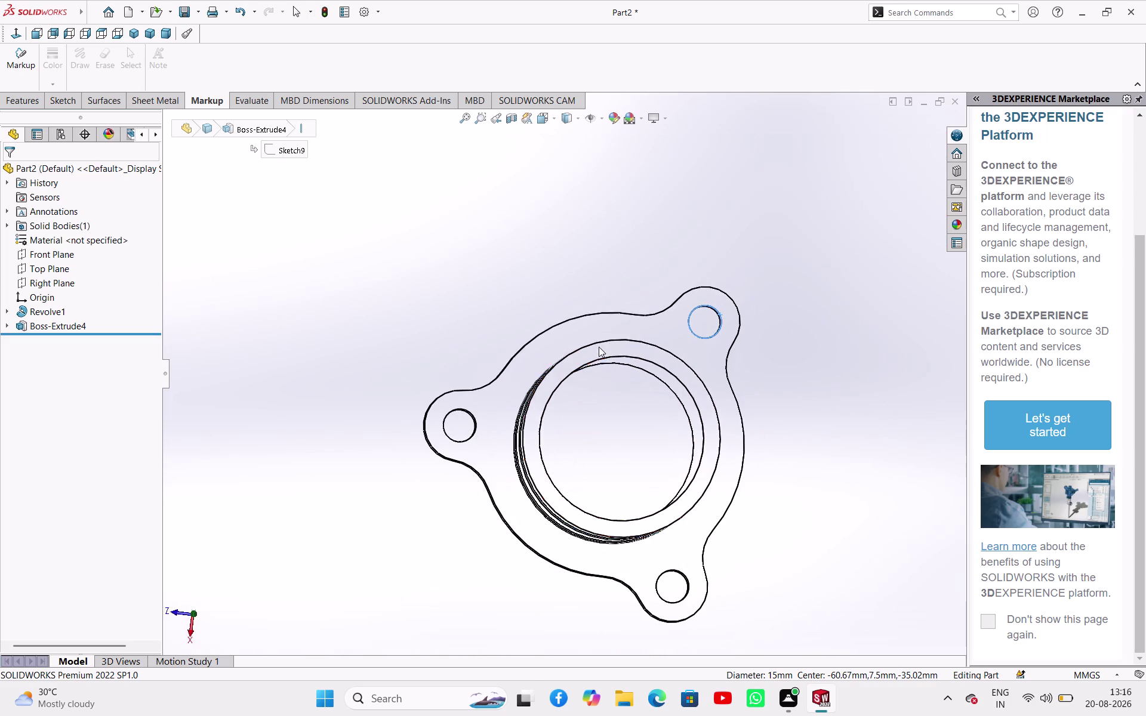
click(551, 118)
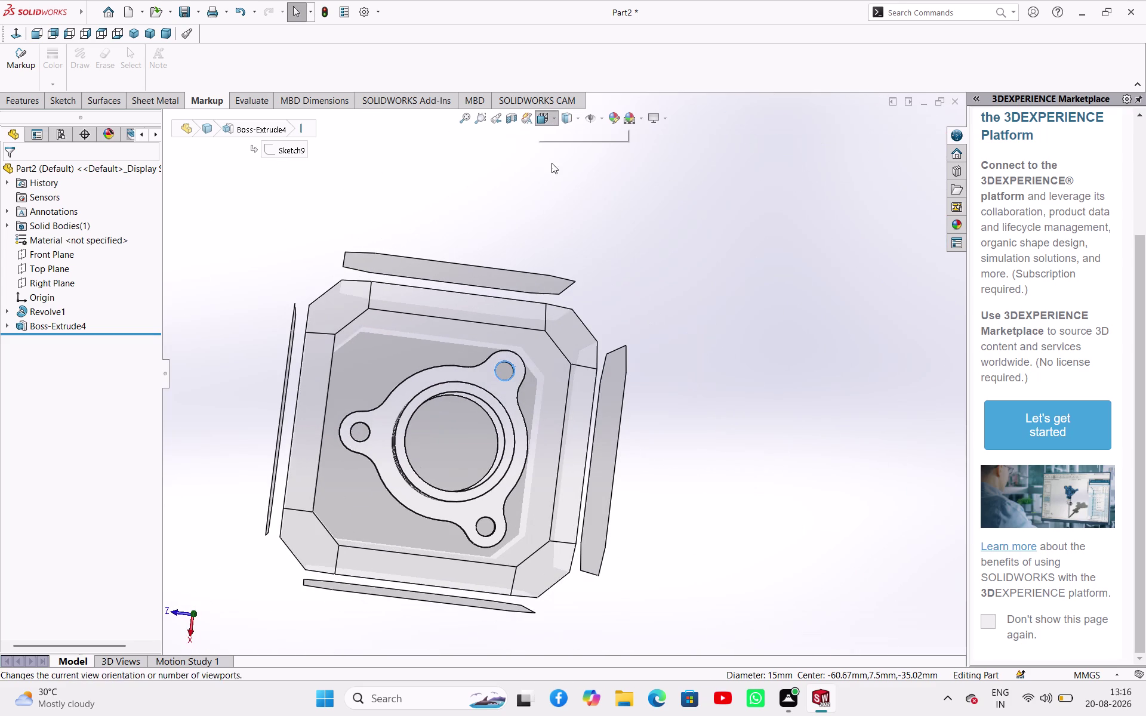
scroll(down, 3)
middle_drag(506, 372, 548, 278)
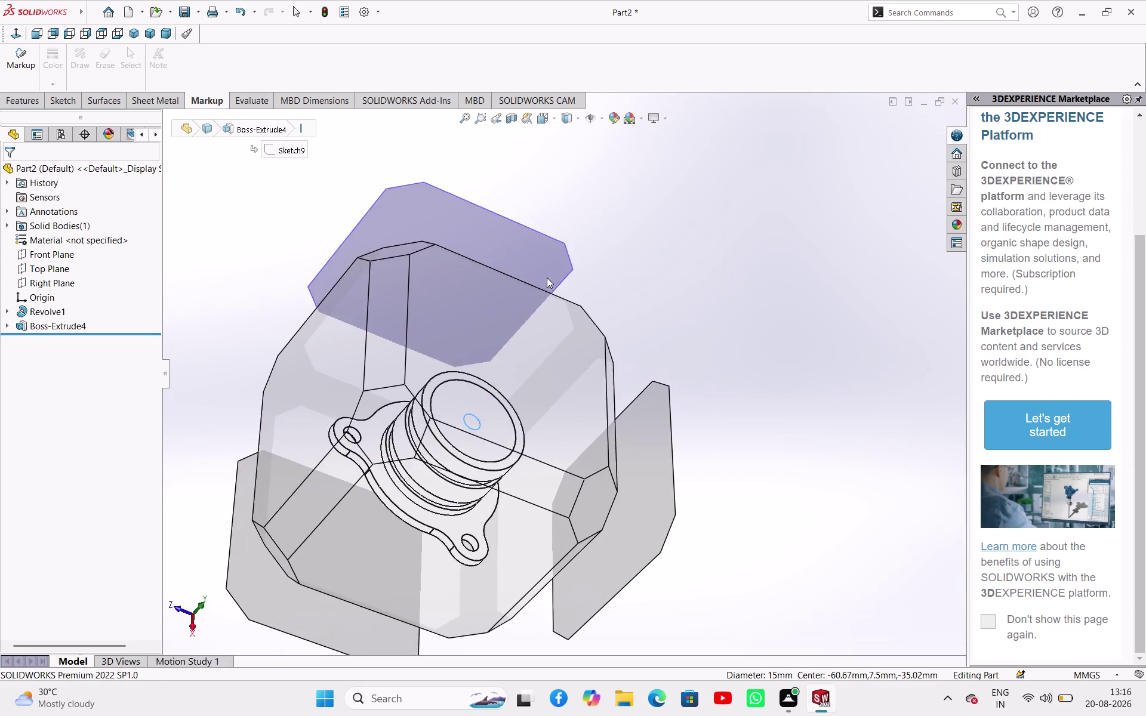
middle_drag(541, 285, 503, 308)
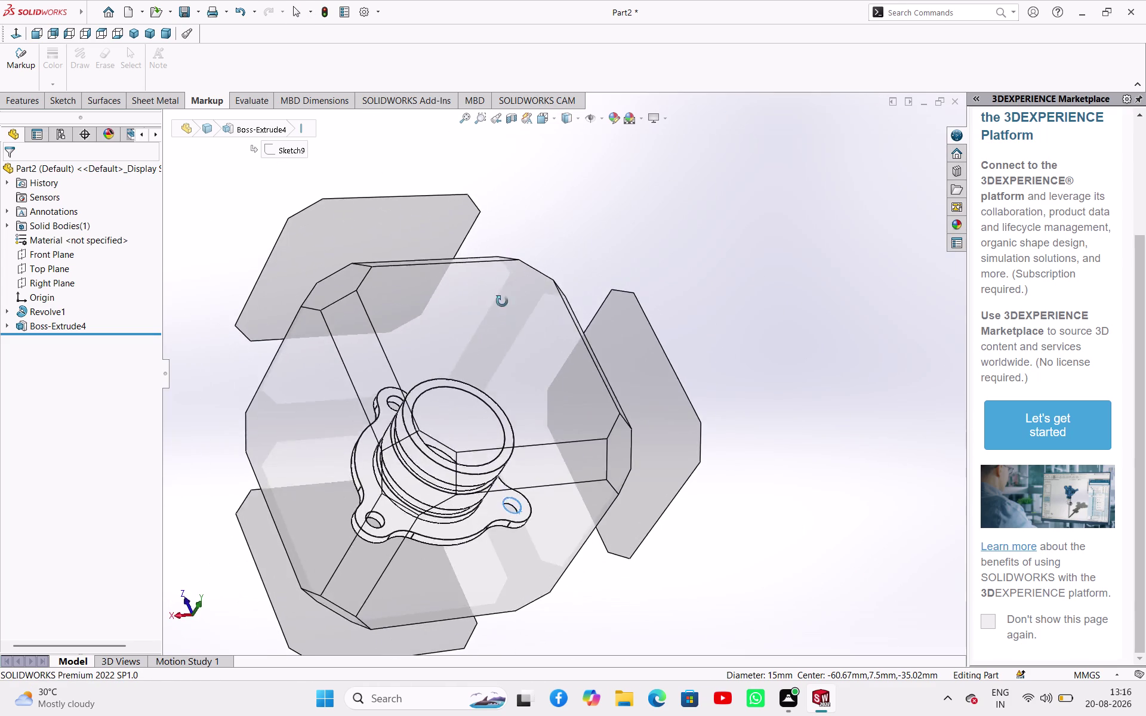
middle_drag(503, 307, 604, 265)
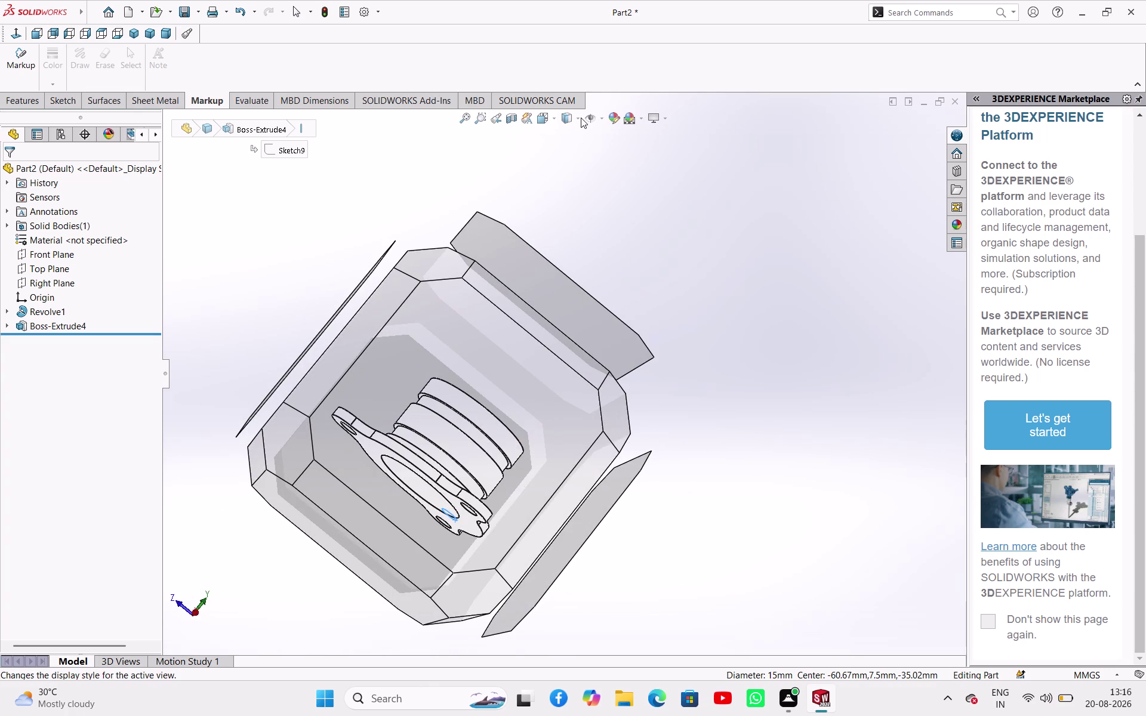
Display the housing as Shaded With Edges, turned toward the flange side.
click(582, 118)
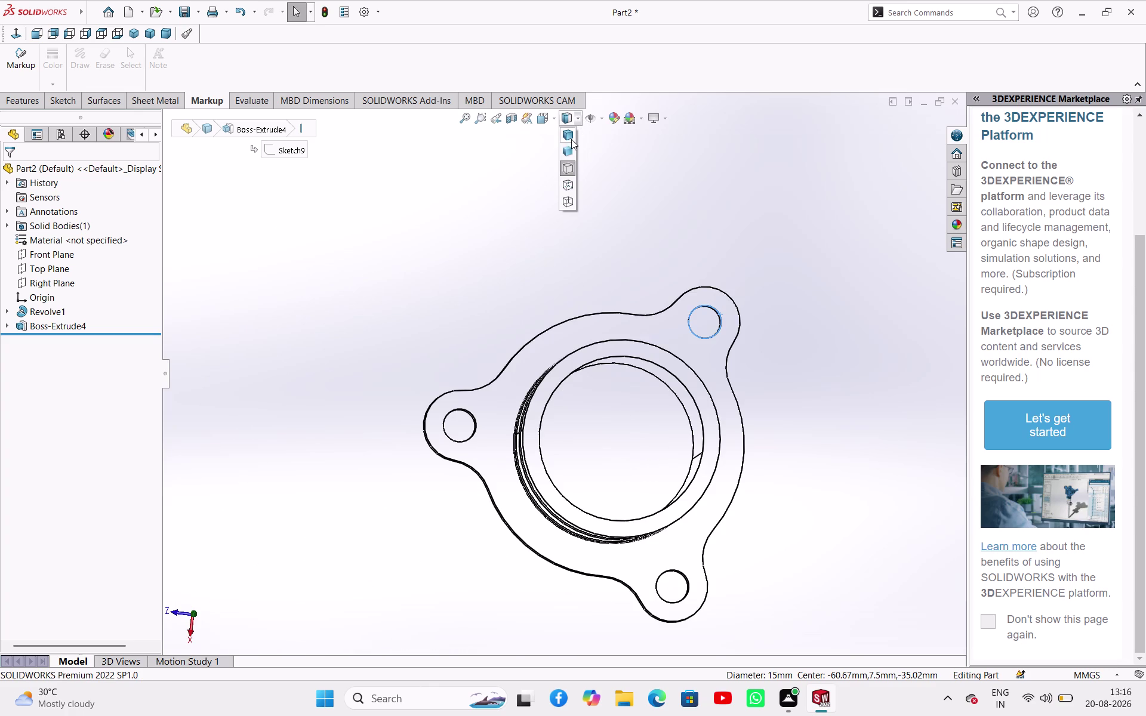
click(571, 136)
middle_drag(661, 507, 577, 366)
scroll(down, 3)
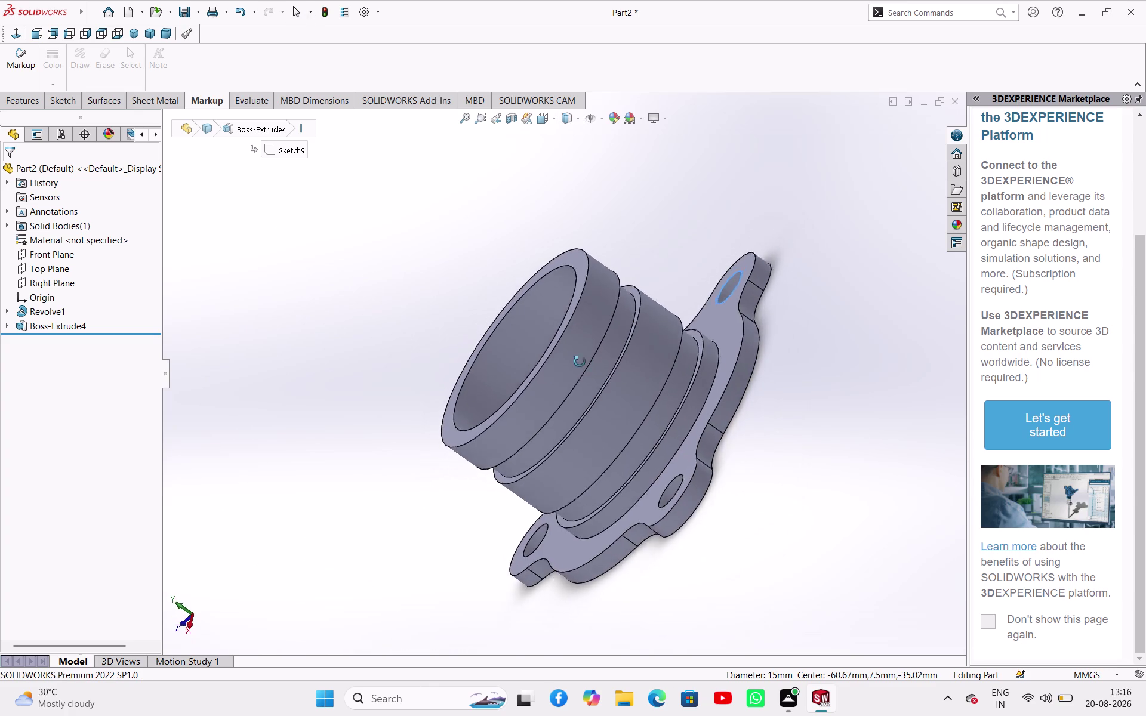
middle_drag(576, 366, 676, 439)
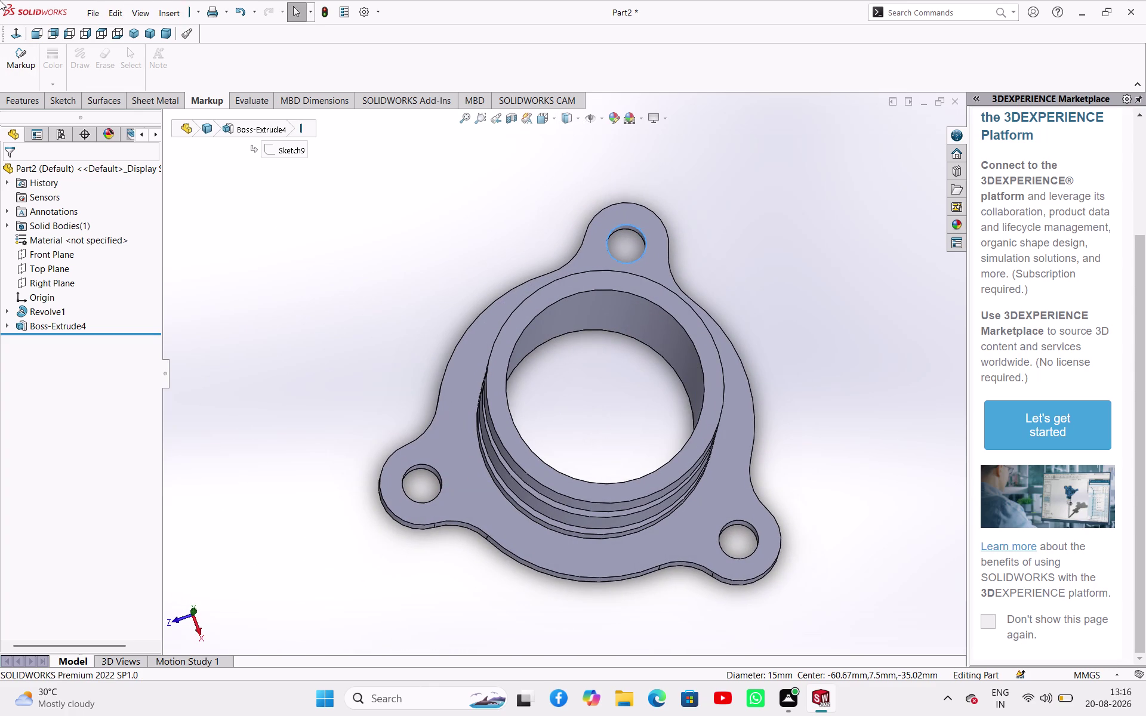
click(59, 104)
click(66, 59)
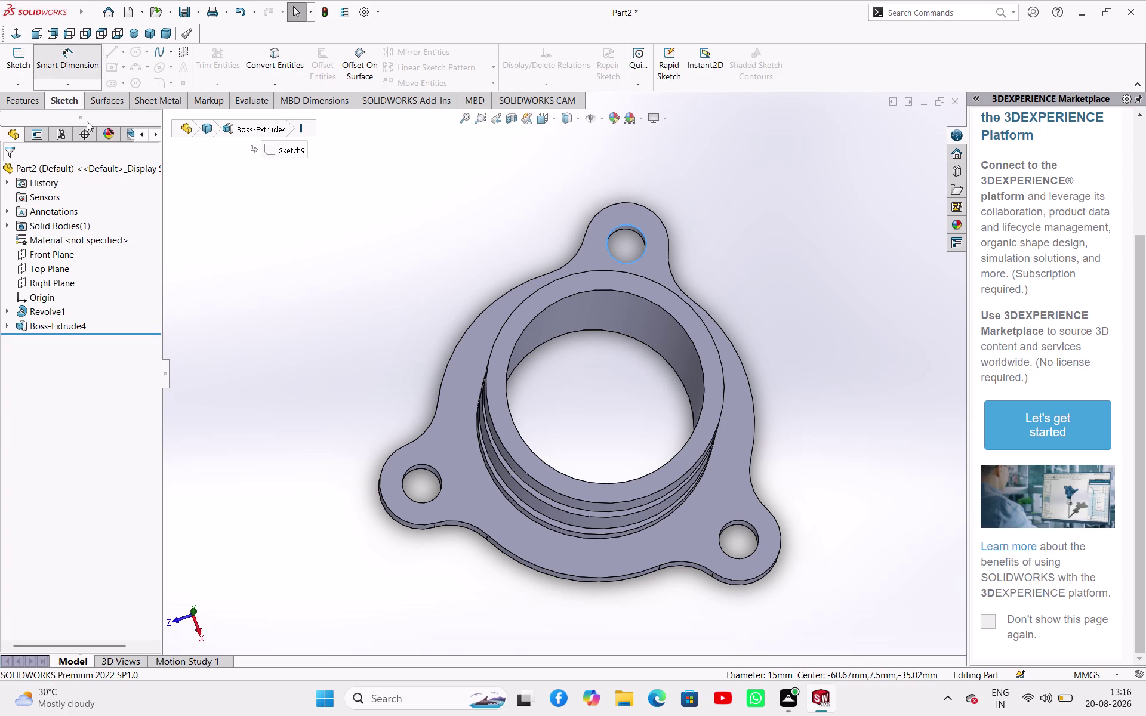
scroll(up, 3)
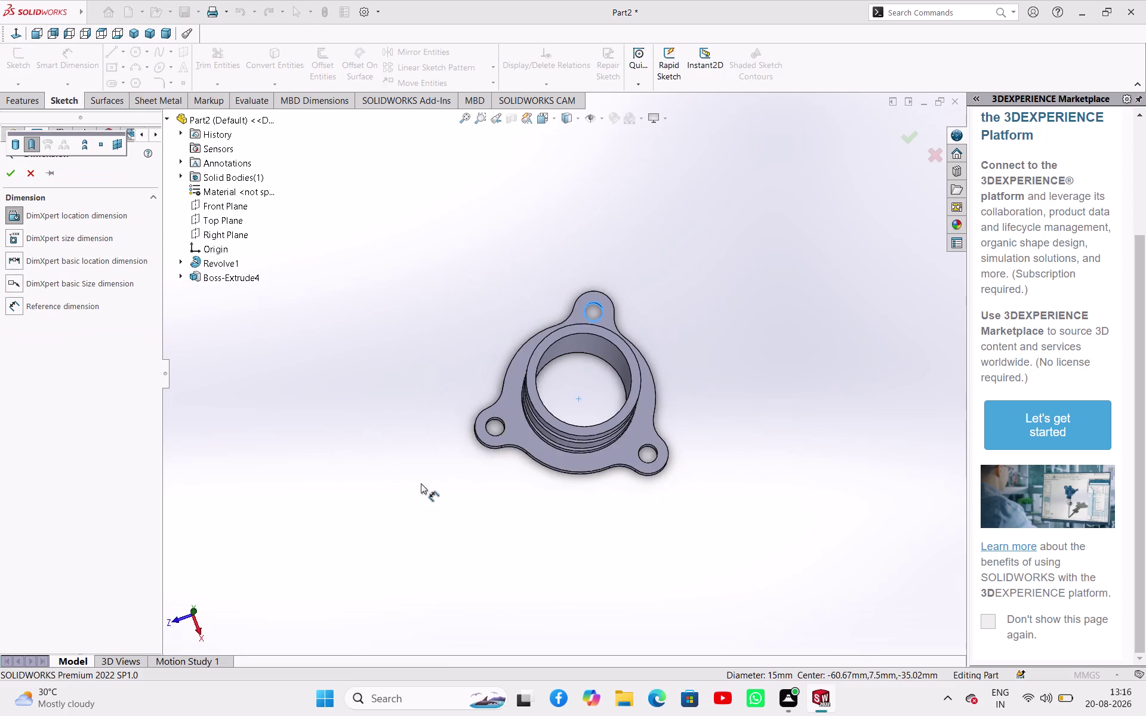
scroll(up, 3)
scroll(down, 3)
scroll(down, 3)
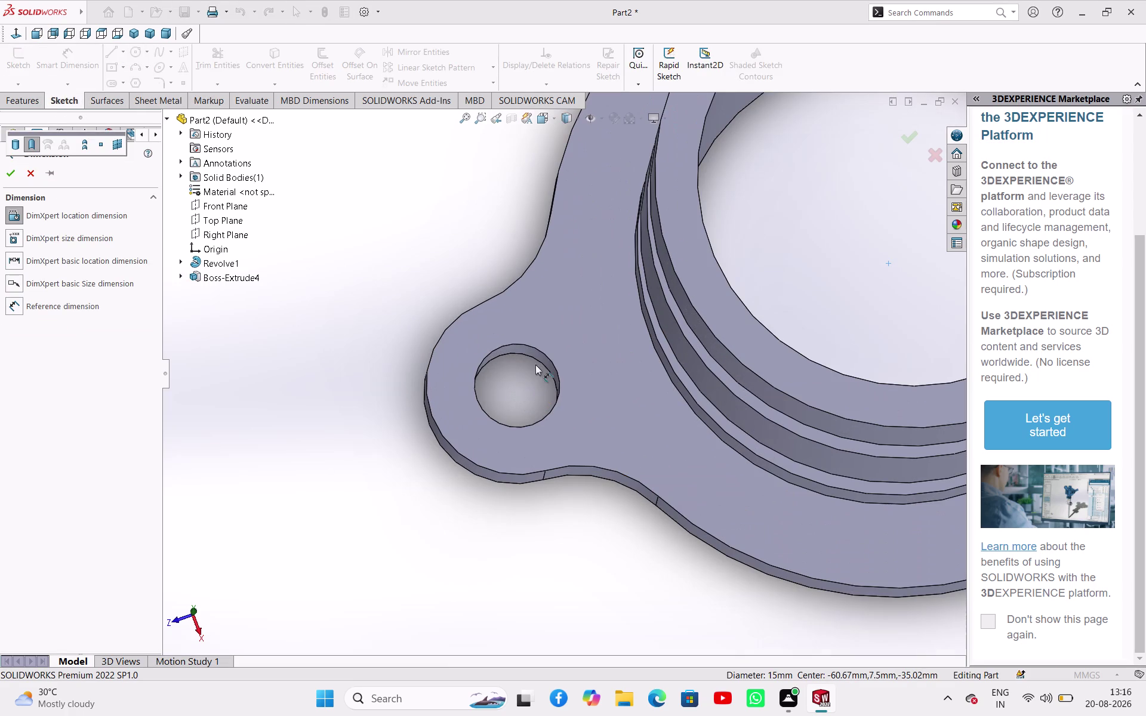
click(519, 389)
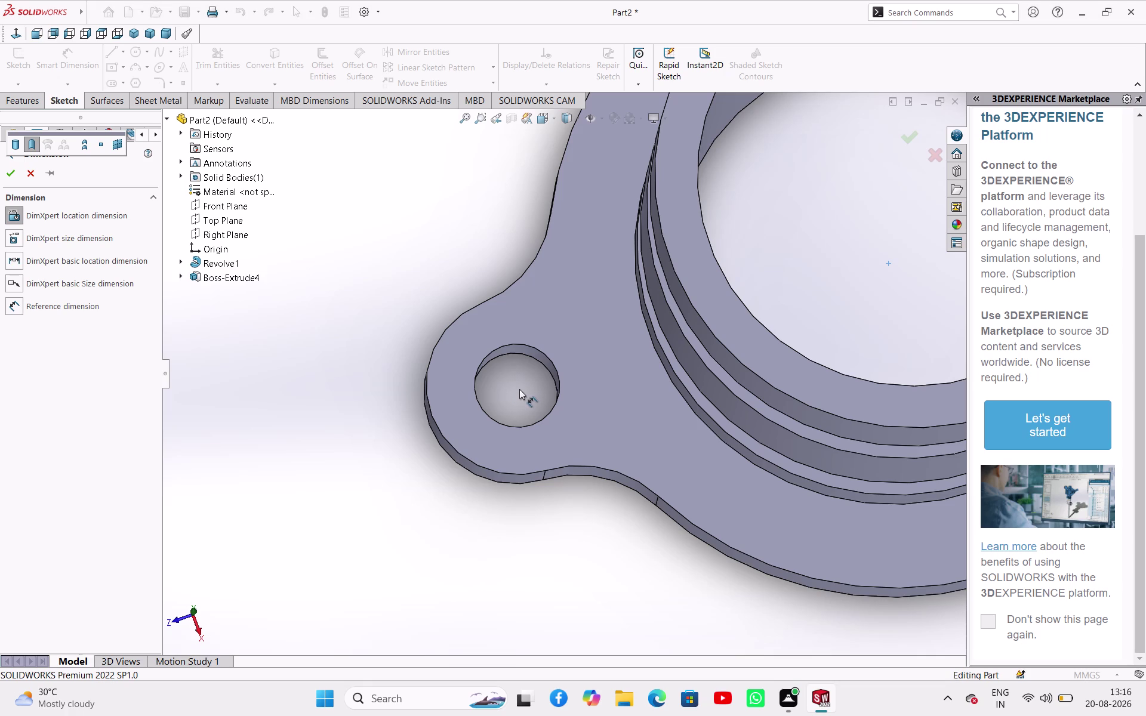
click(545, 354)
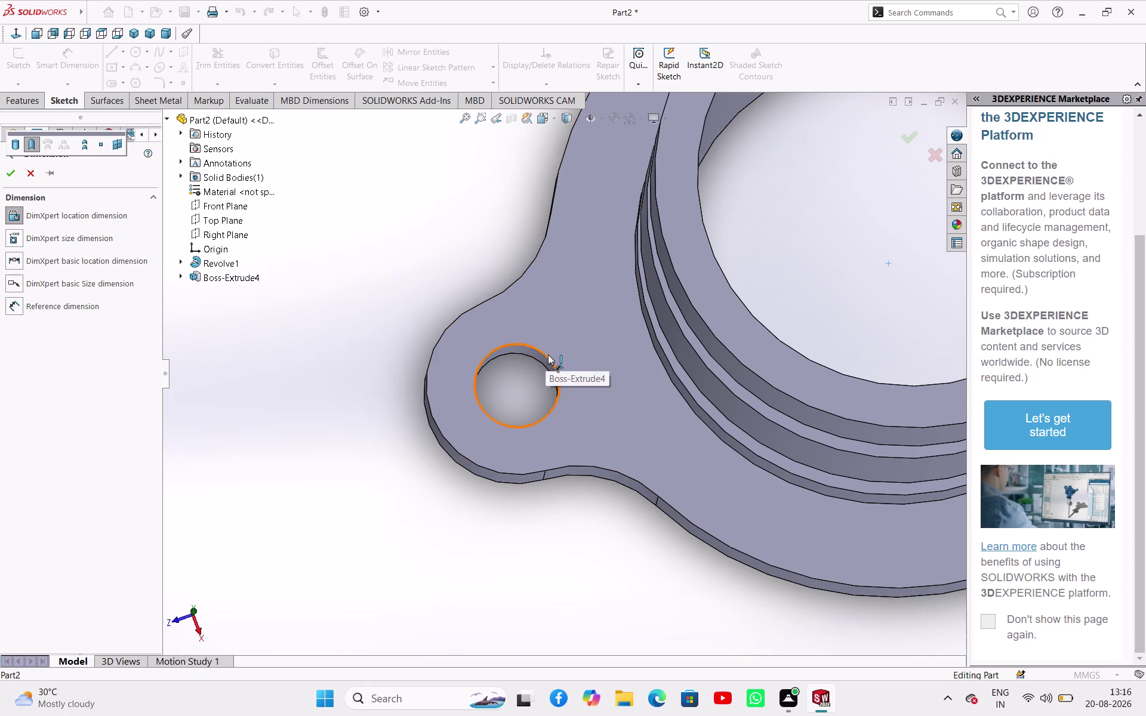
scroll(down, 3)
scroll(down, 3)
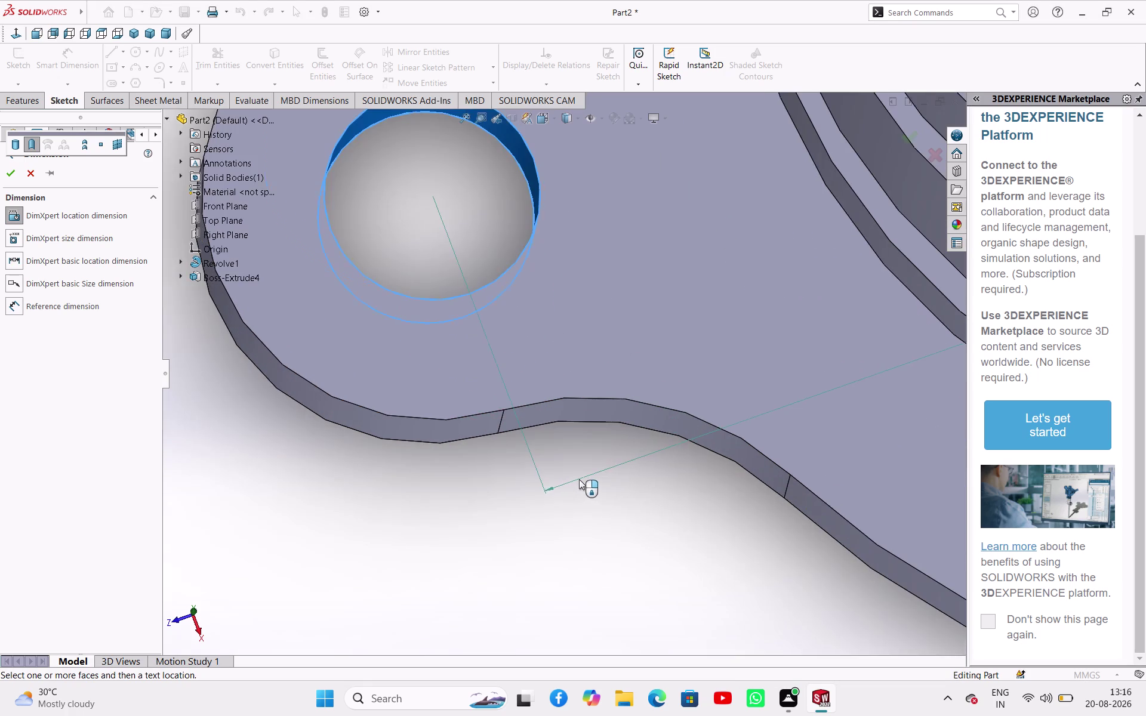
scroll(up, 3)
scroll(up, 3)
scroll(down, 3)
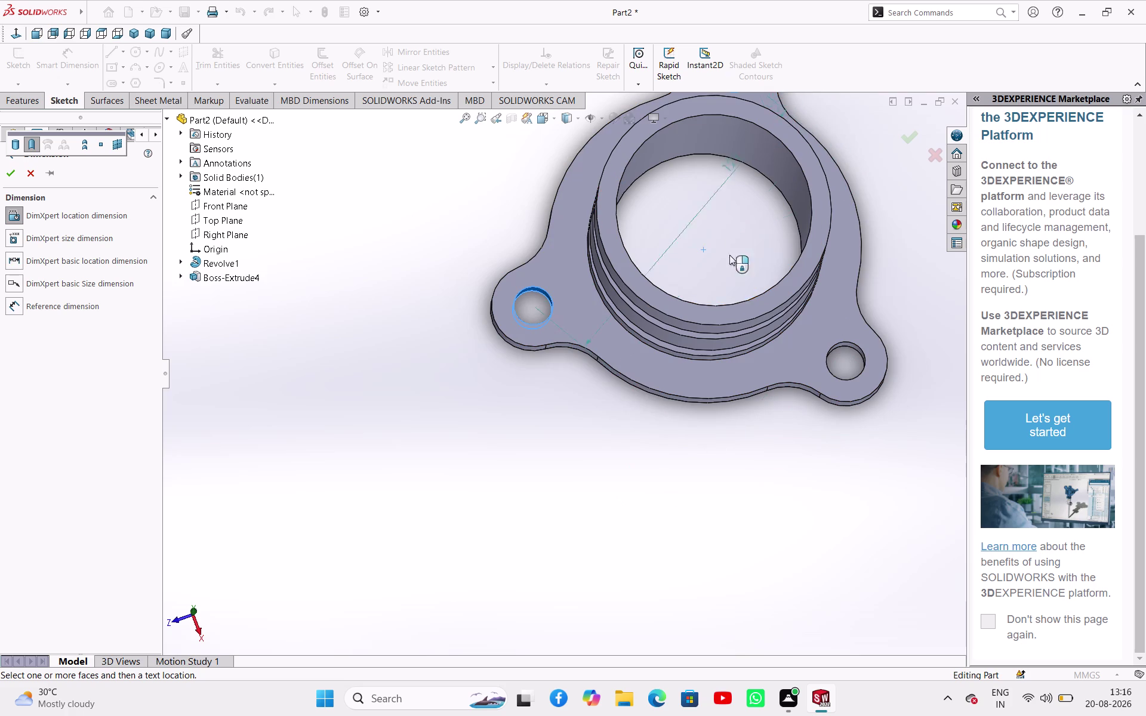
scroll(up, 3)
scroll(up, 3)
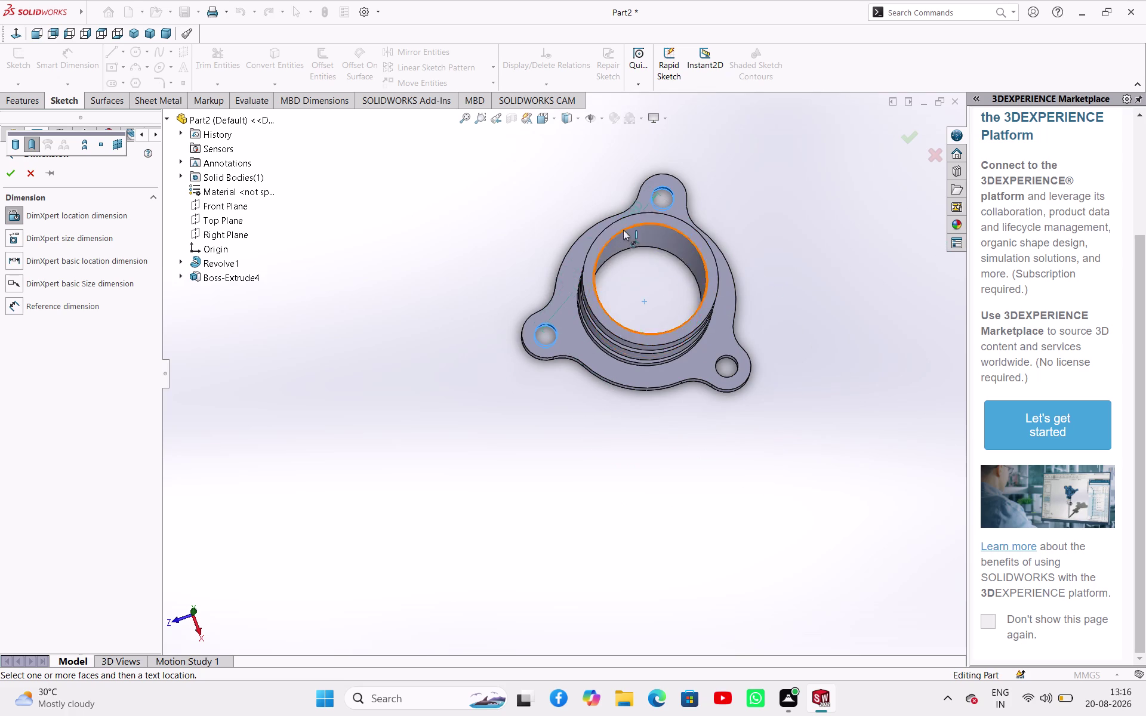
scroll(up, 3)
scroll(up, 3)
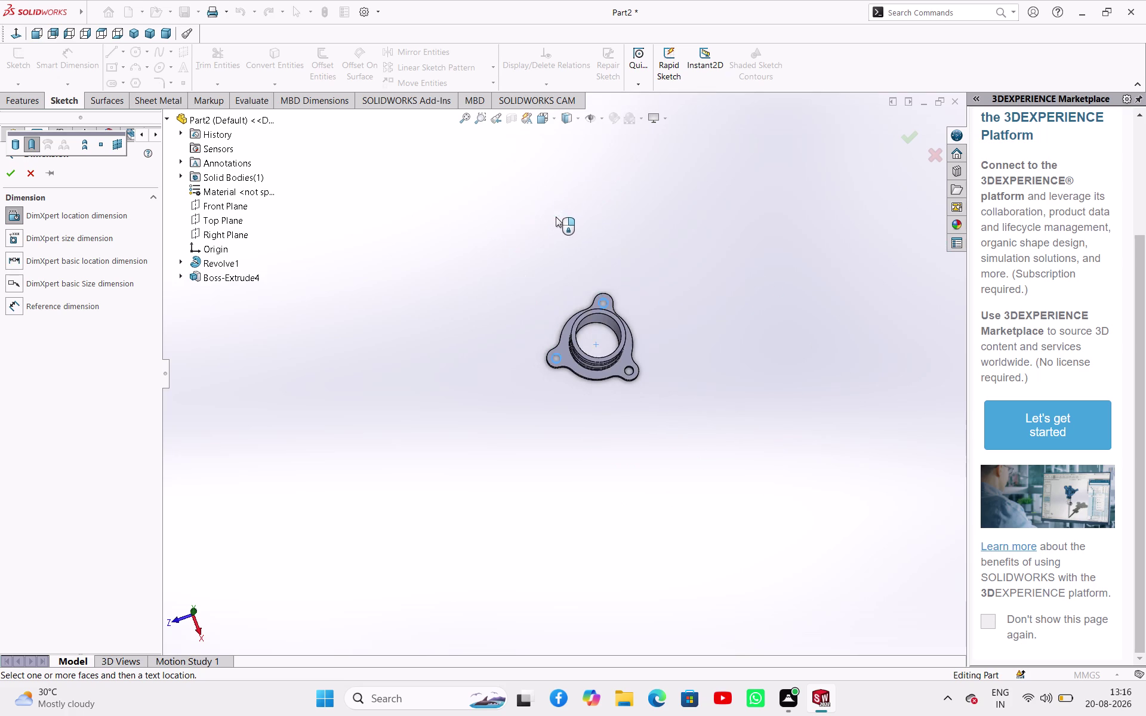
scroll(down, 3)
scroll(down, 3)
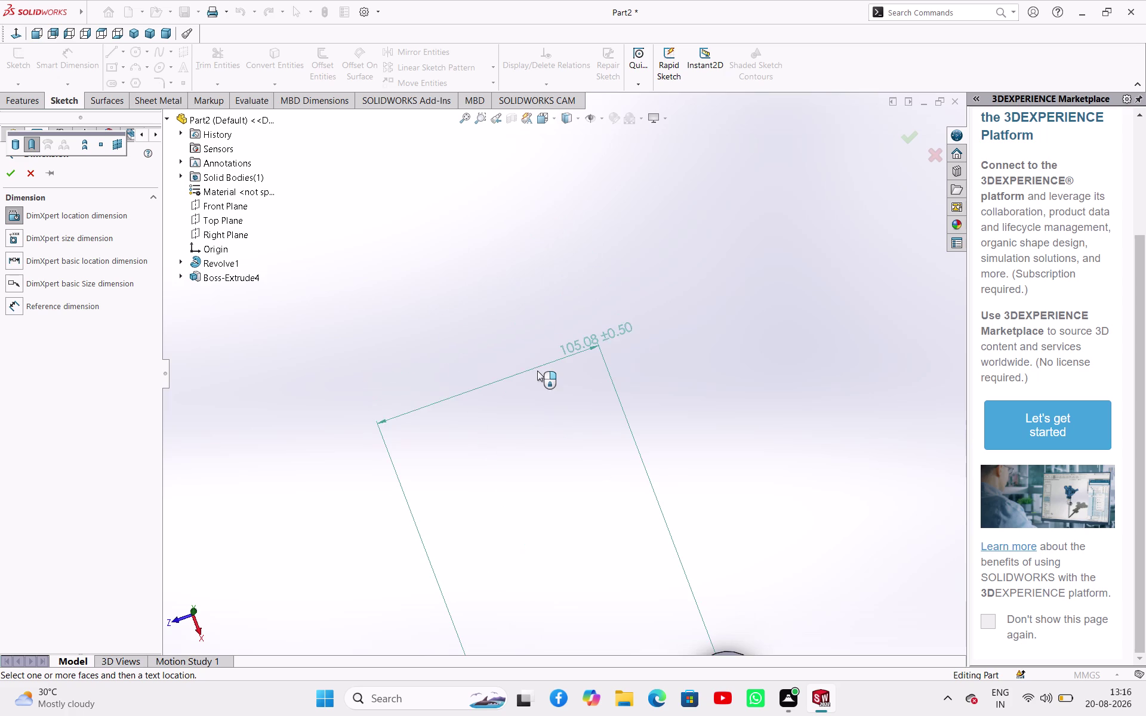
scroll(down, 3)
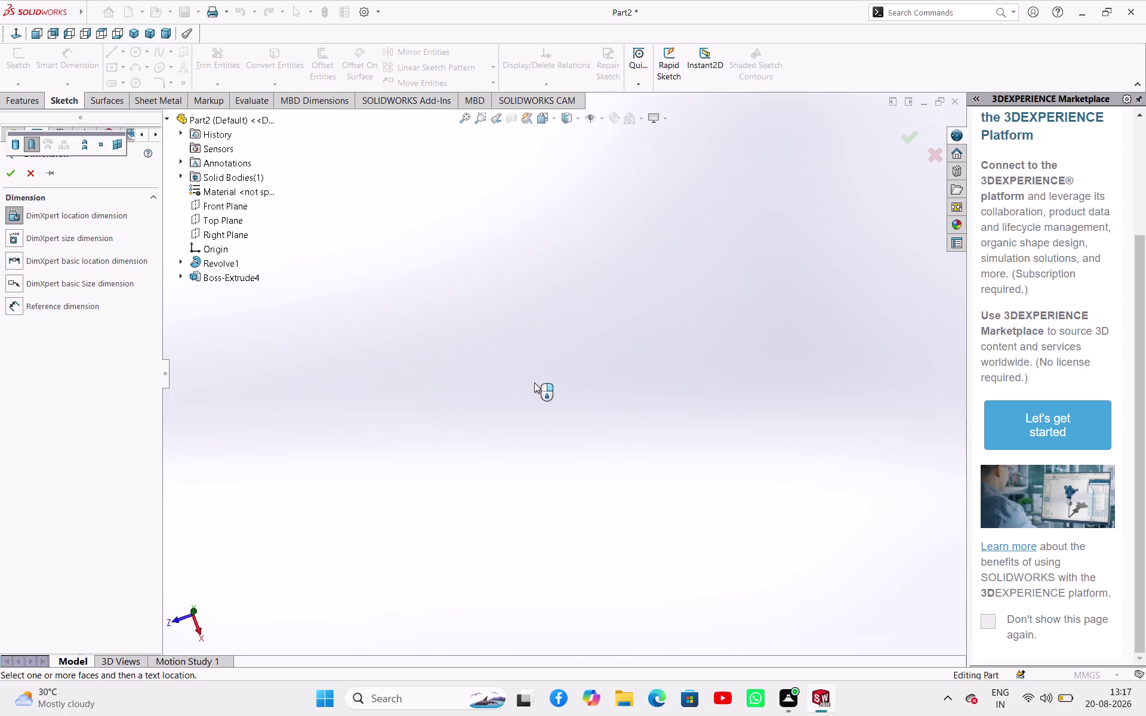
scroll(up, 3)
scroll(up, 3)
scroll(down, 3)
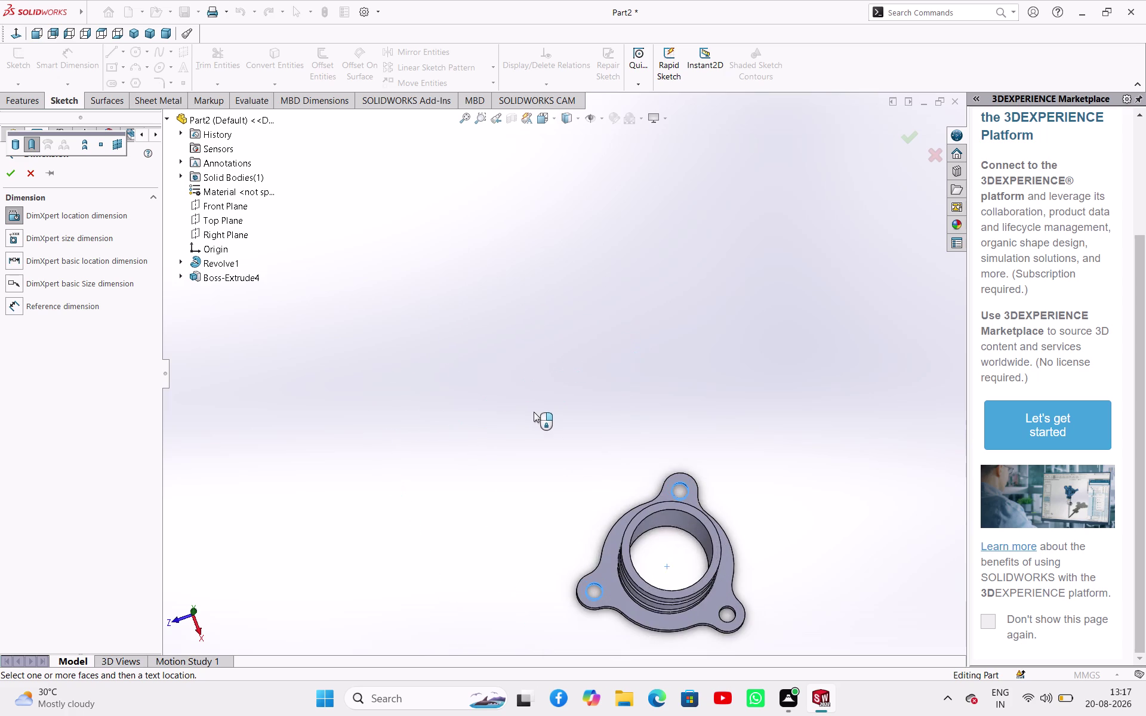
scroll(down, 3)
scroll(up, 3)
scroll(down, 3)
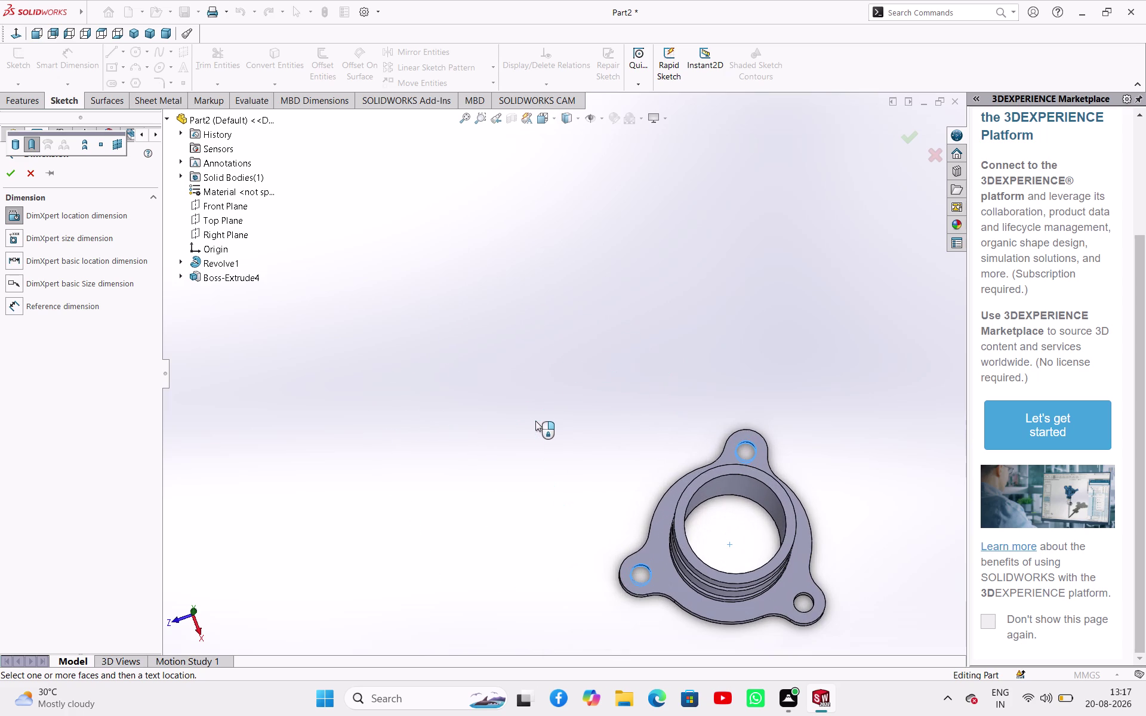
scroll(down, 3)
key(Escape)
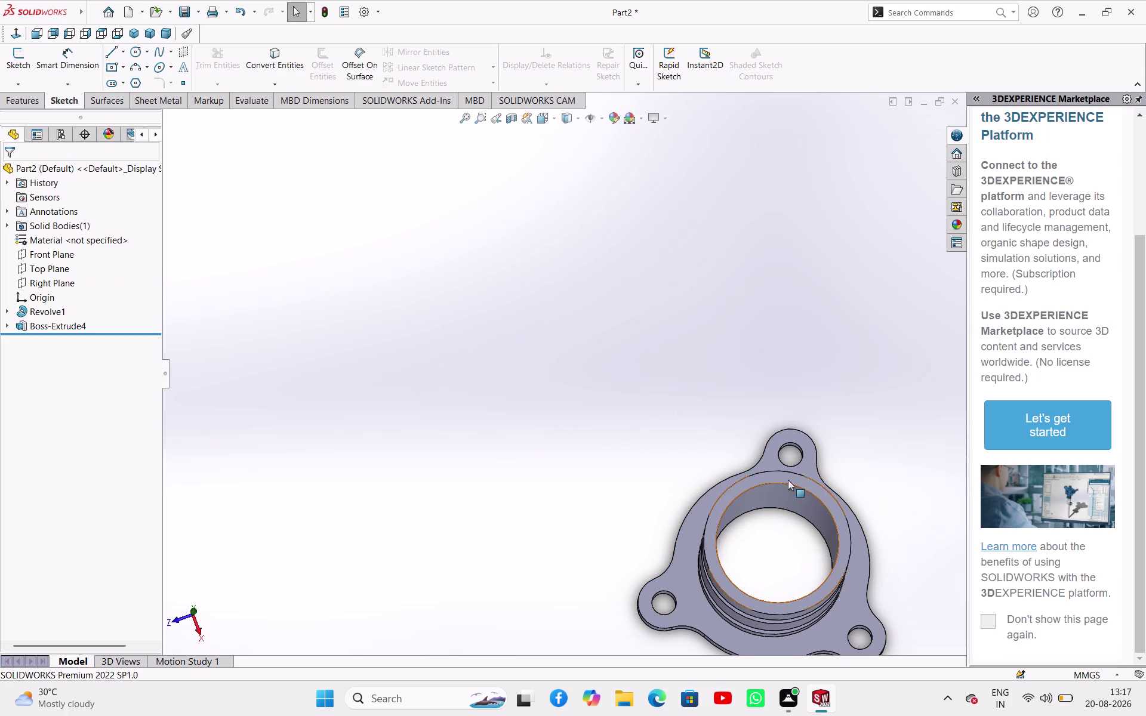
middle_drag(797, 452, 798, 467)
scroll(up, 3)
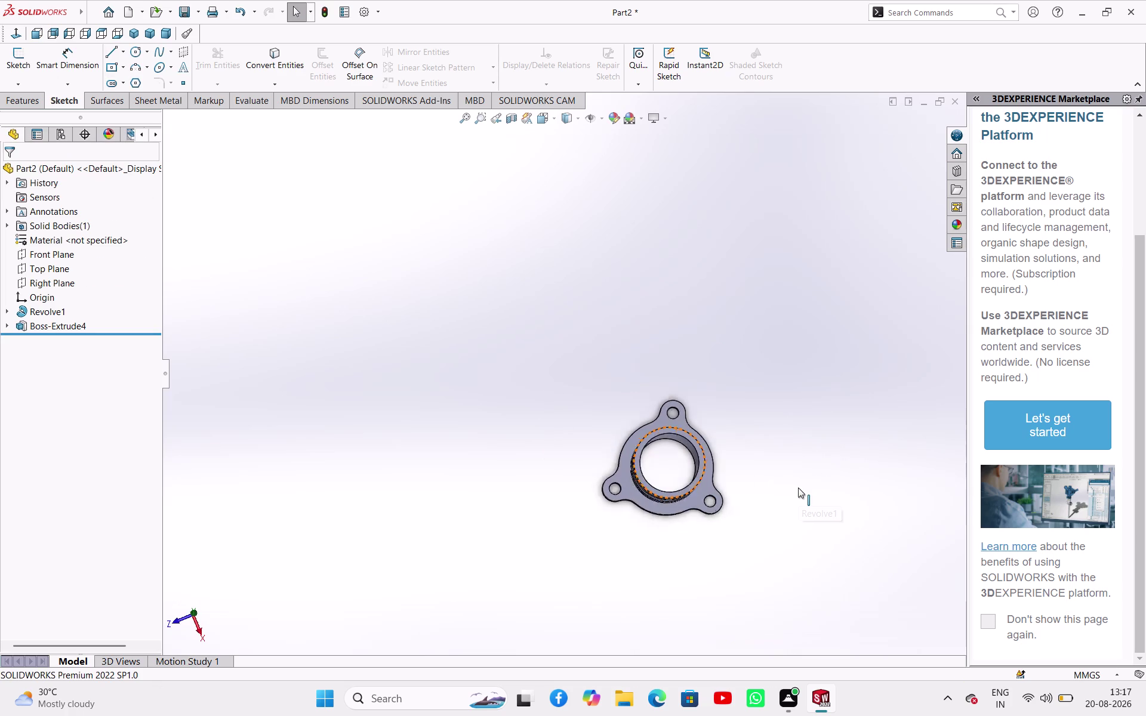
scroll(up, 3)
scroll(down, 3)
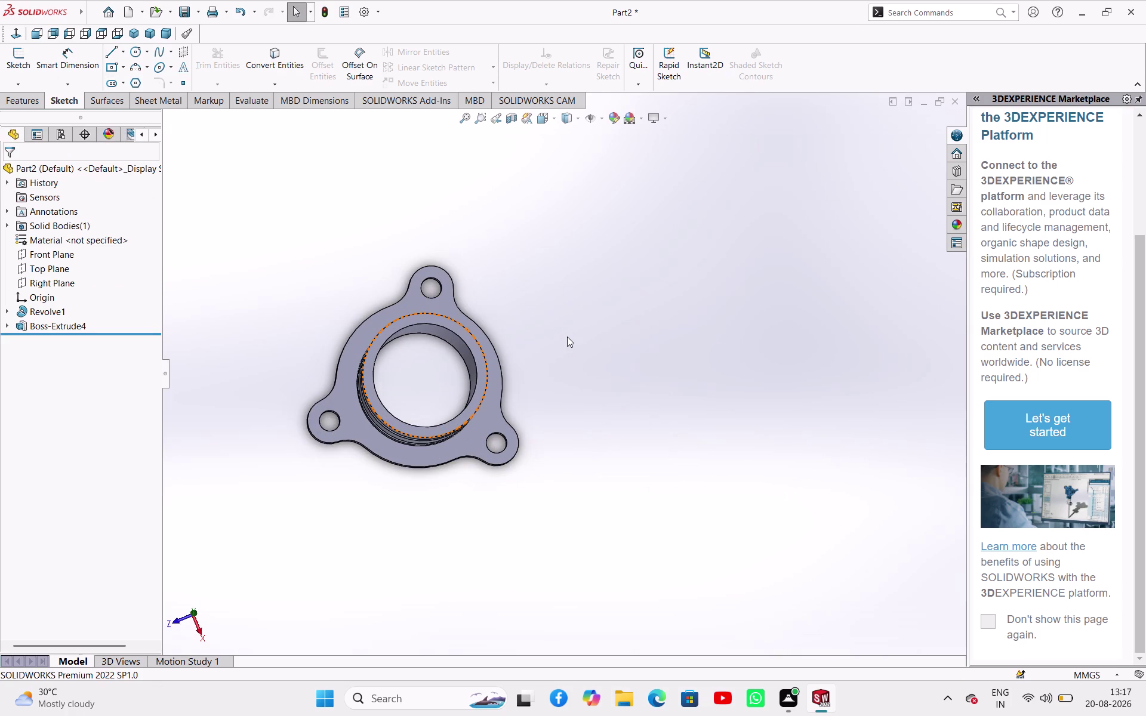
click(84, 42)
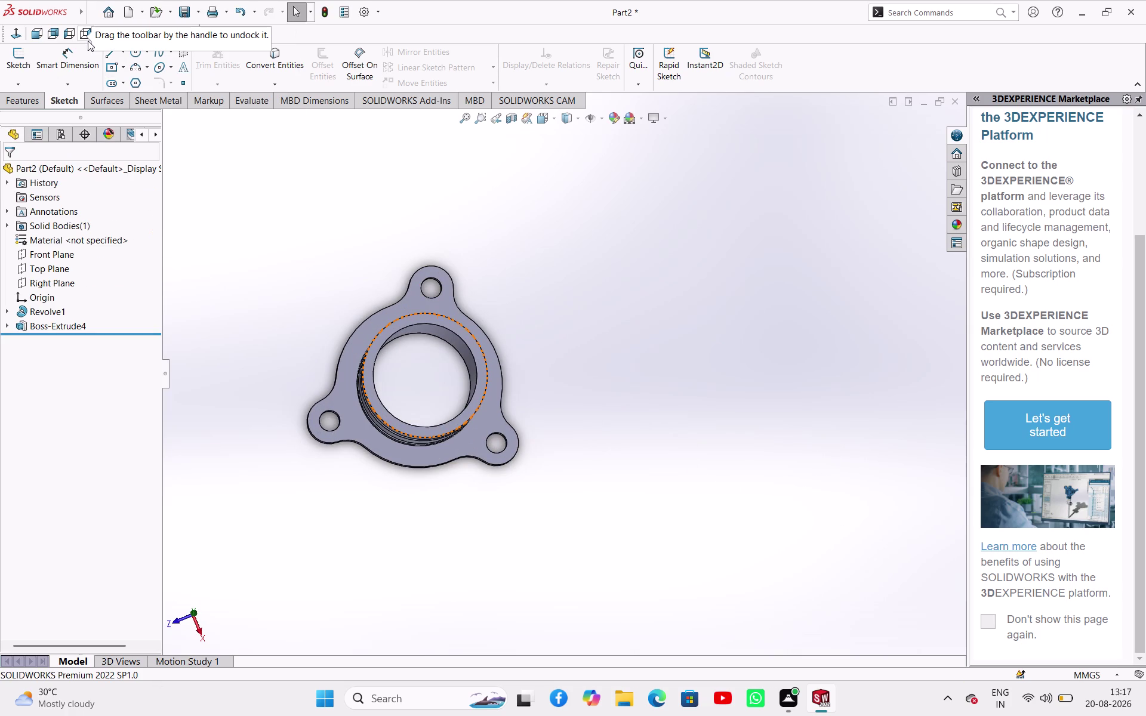
click(72, 54)
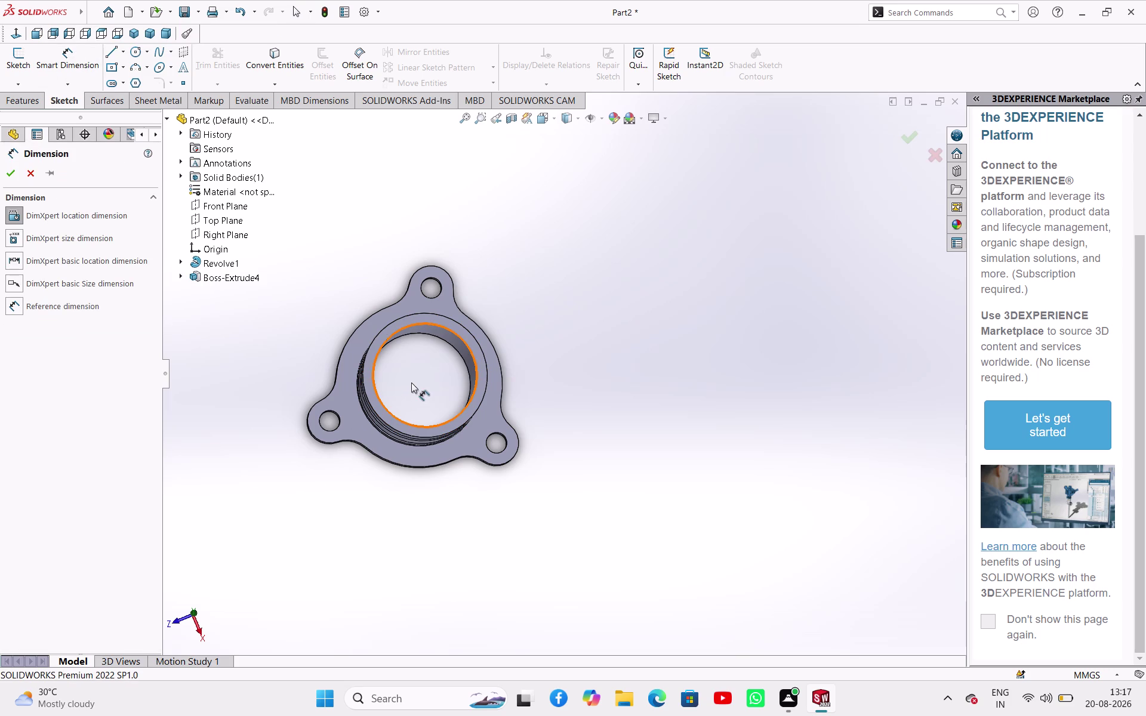
scroll(down, 3)
middle_drag(467, 353, 460, 391)
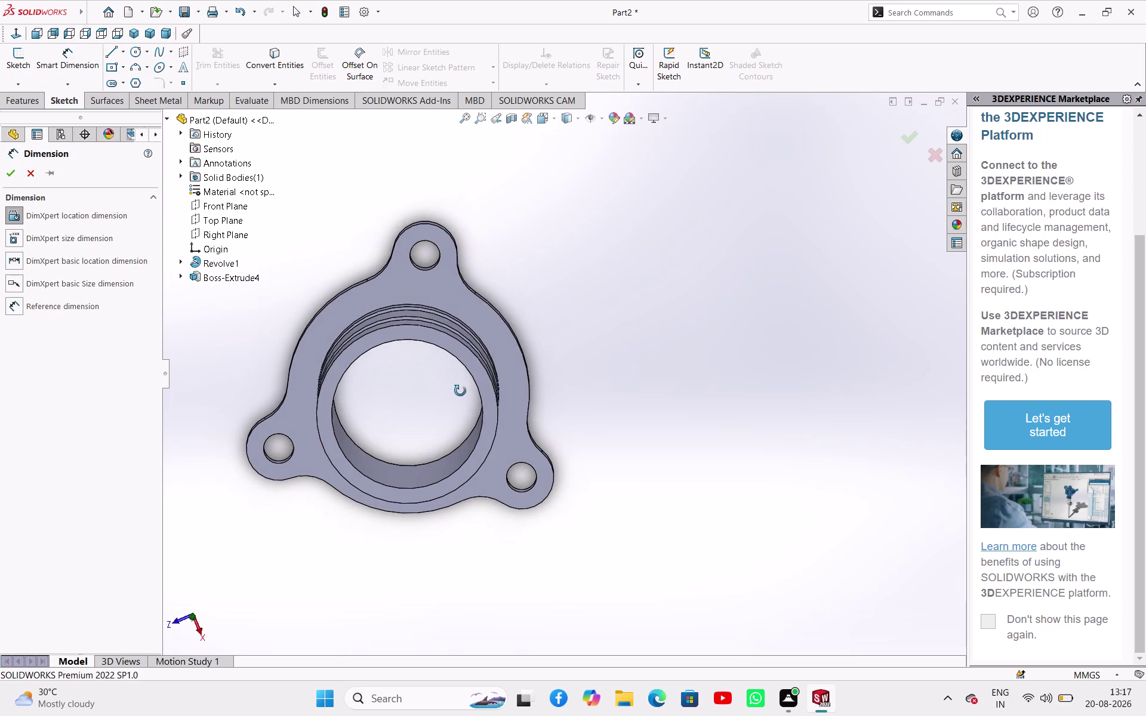
middle_drag(460, 391, 457, 393)
middle_drag(427, 390, 464, 365)
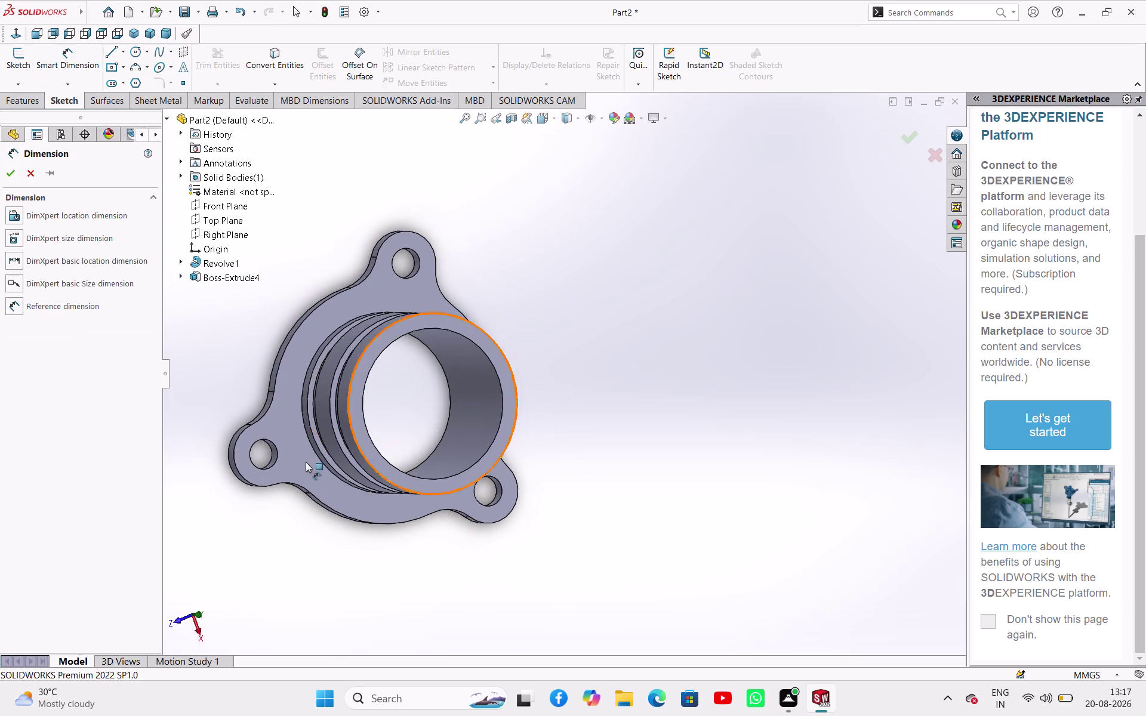
middle_drag(267, 457, 273, 453)
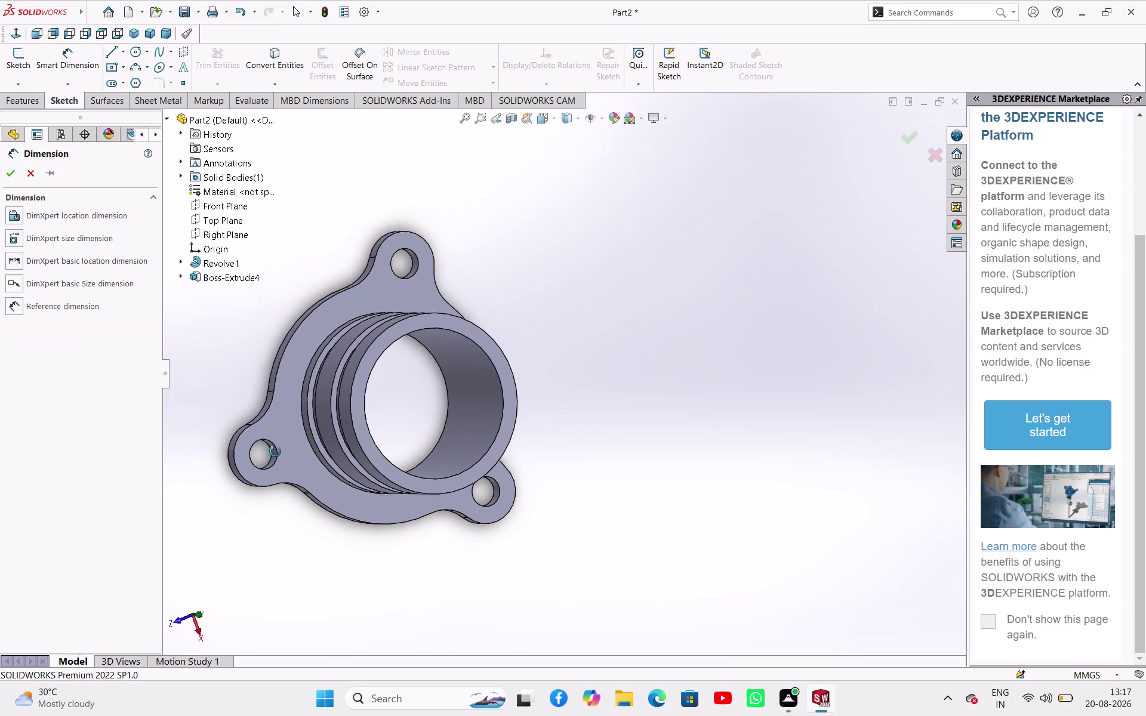
middle_drag(273, 453, 277, 450)
click(276, 450)
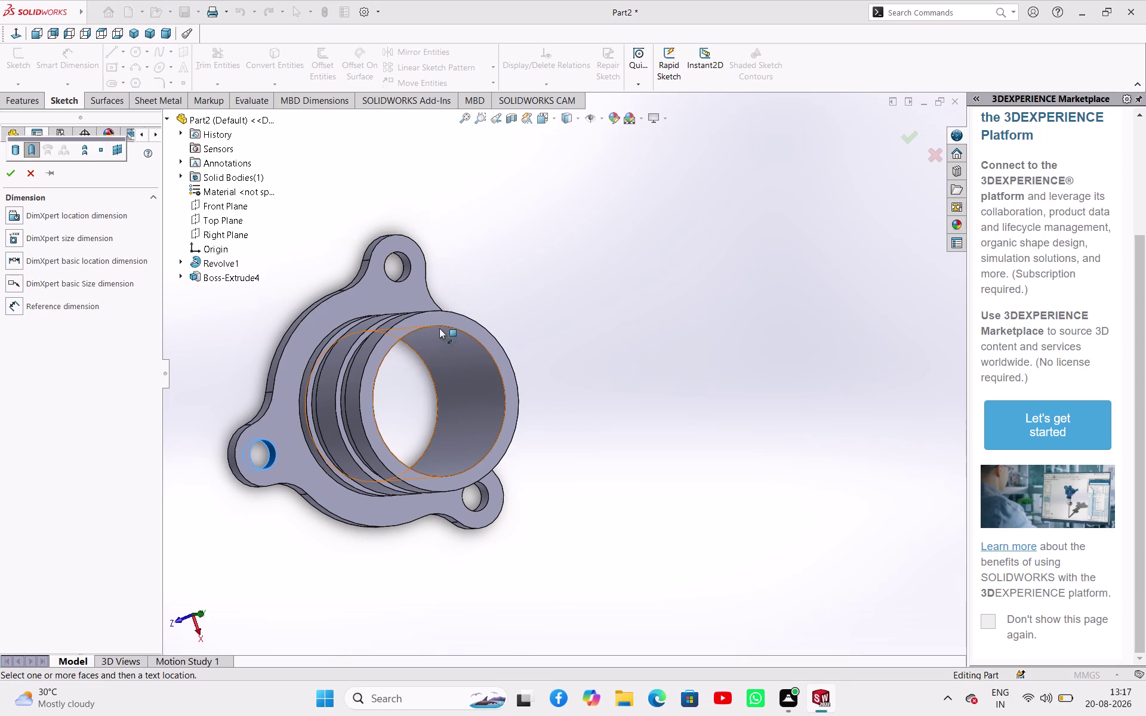
click(443, 325)
scroll(down, 3)
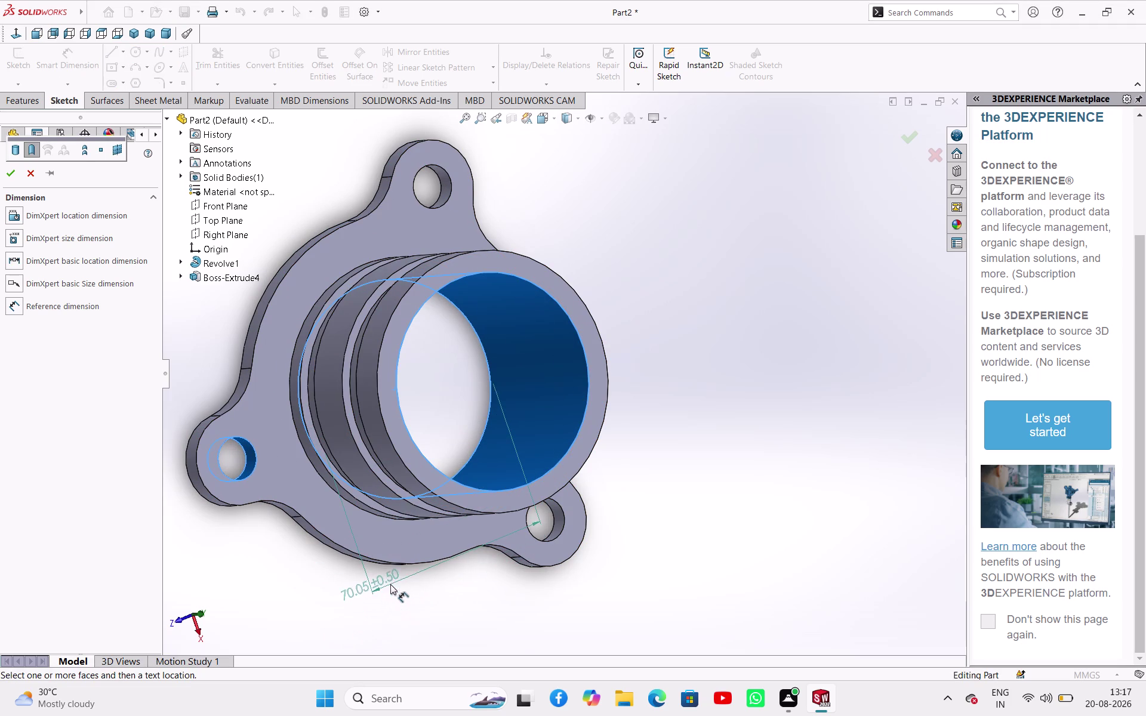
middle_drag(314, 532, 262, 525)
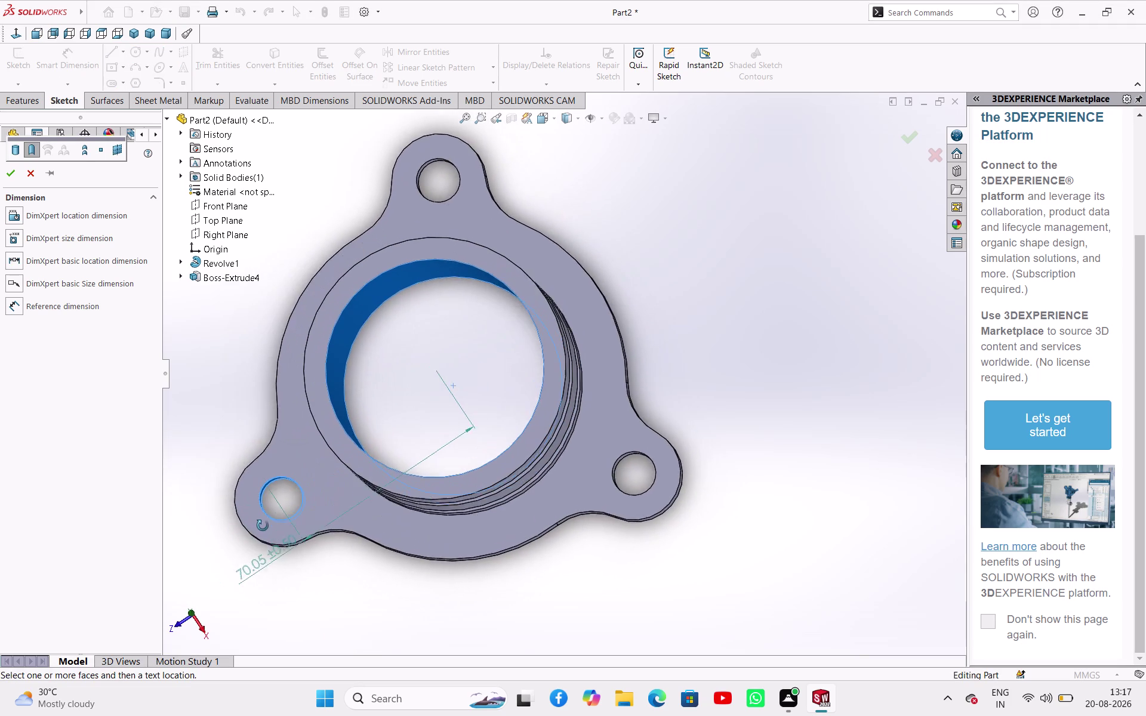
middle_drag(263, 525, 263, 528)
scroll(up, 3)
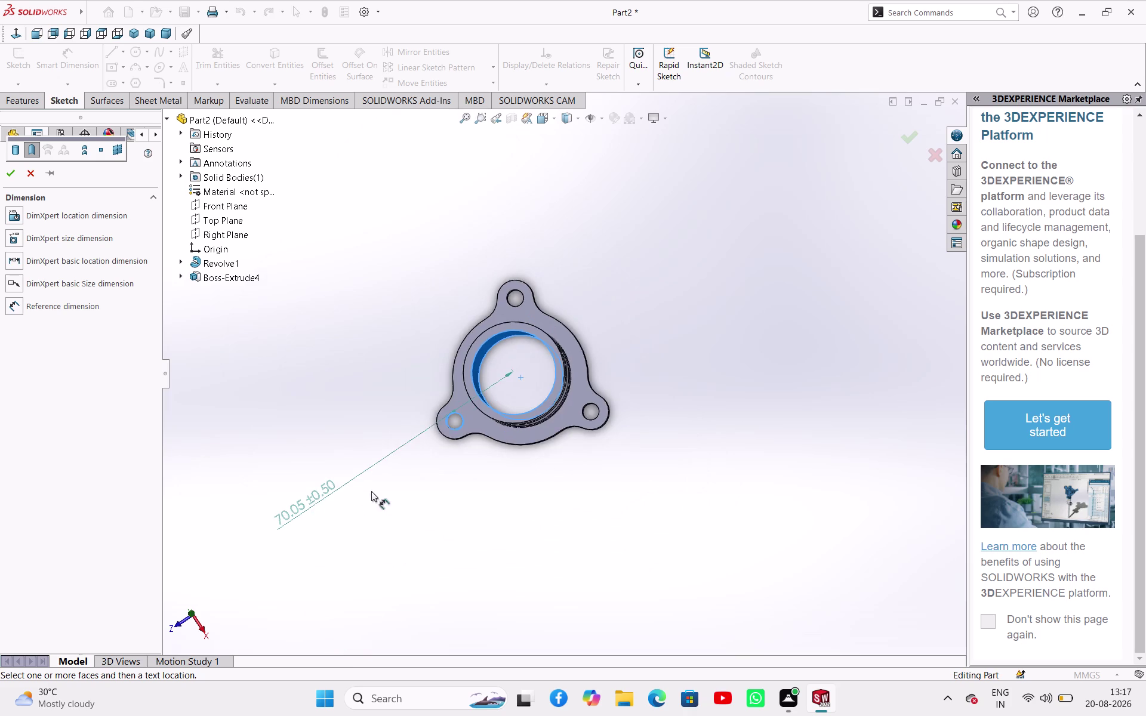
scroll(up, 3)
scroll(down, 3)
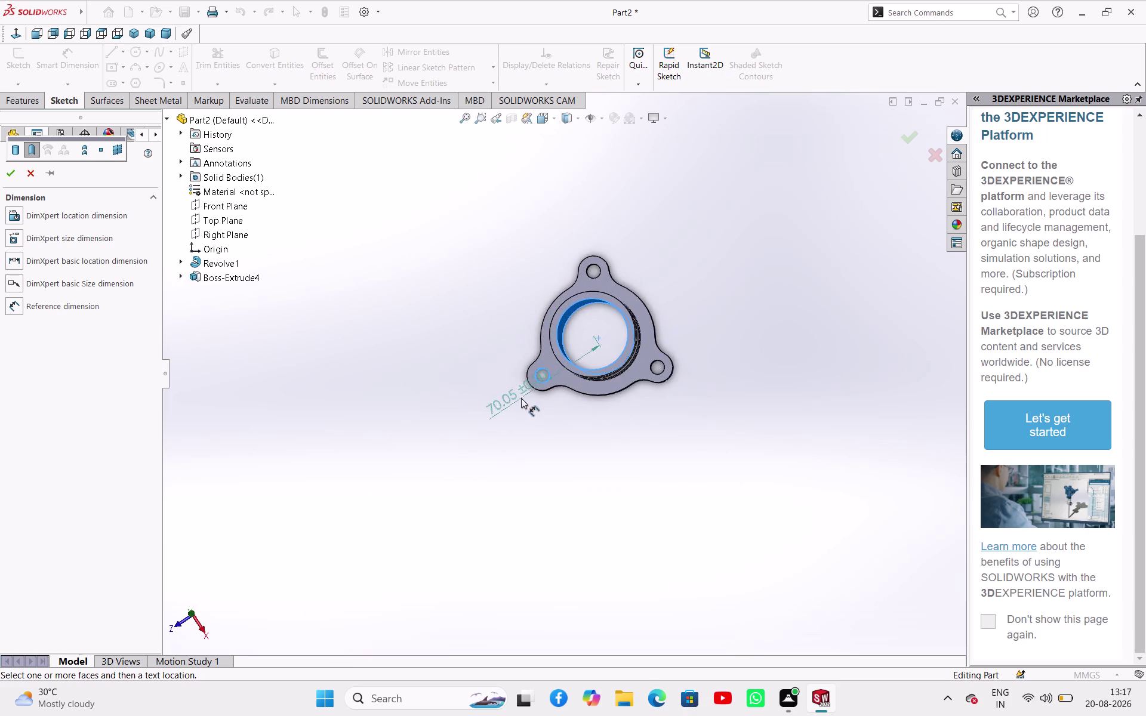
scroll(down, 3)
scroll(down, 3)
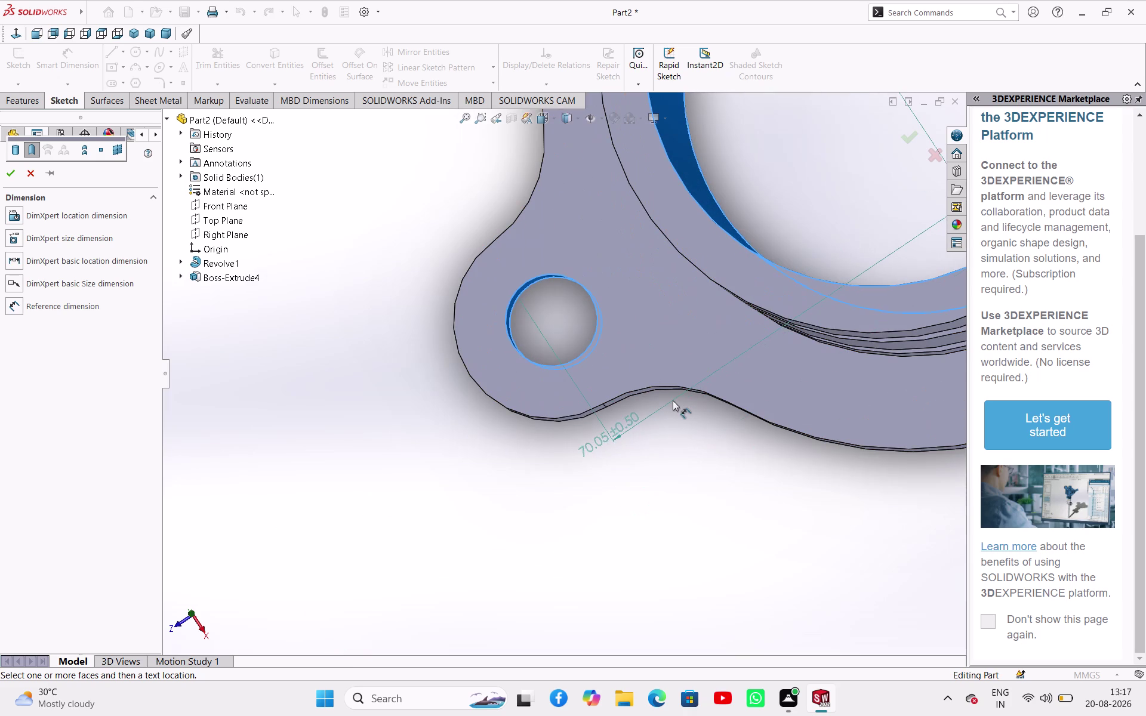
key(Escape)
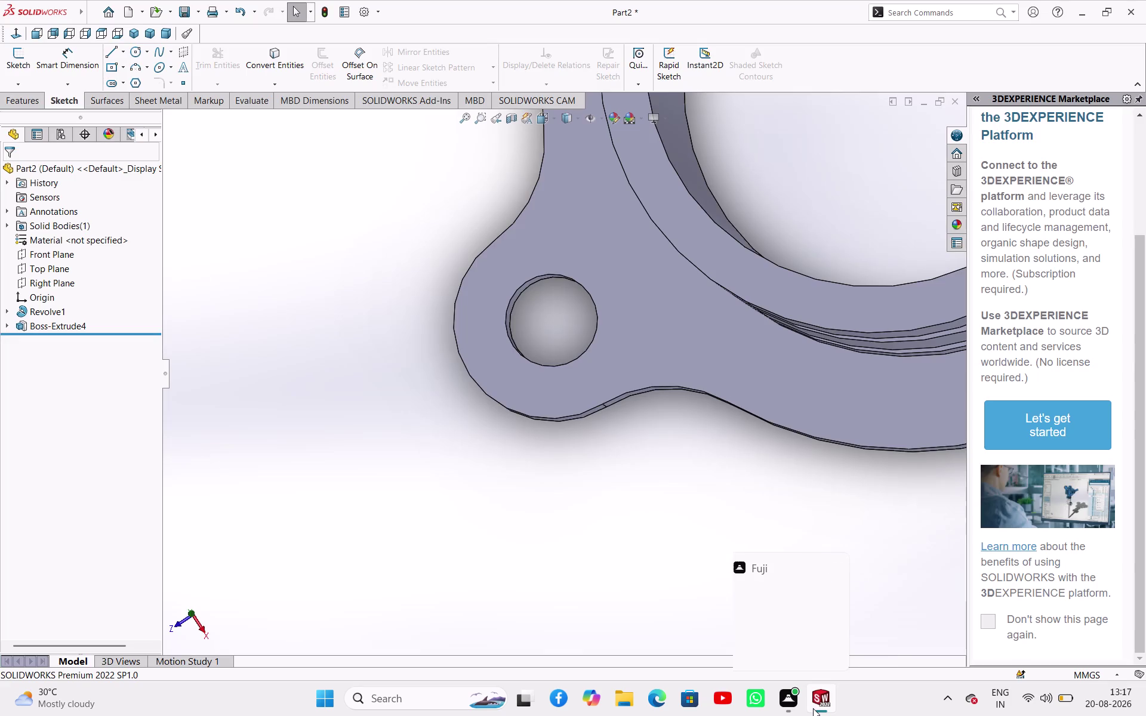
scroll(up, 3)
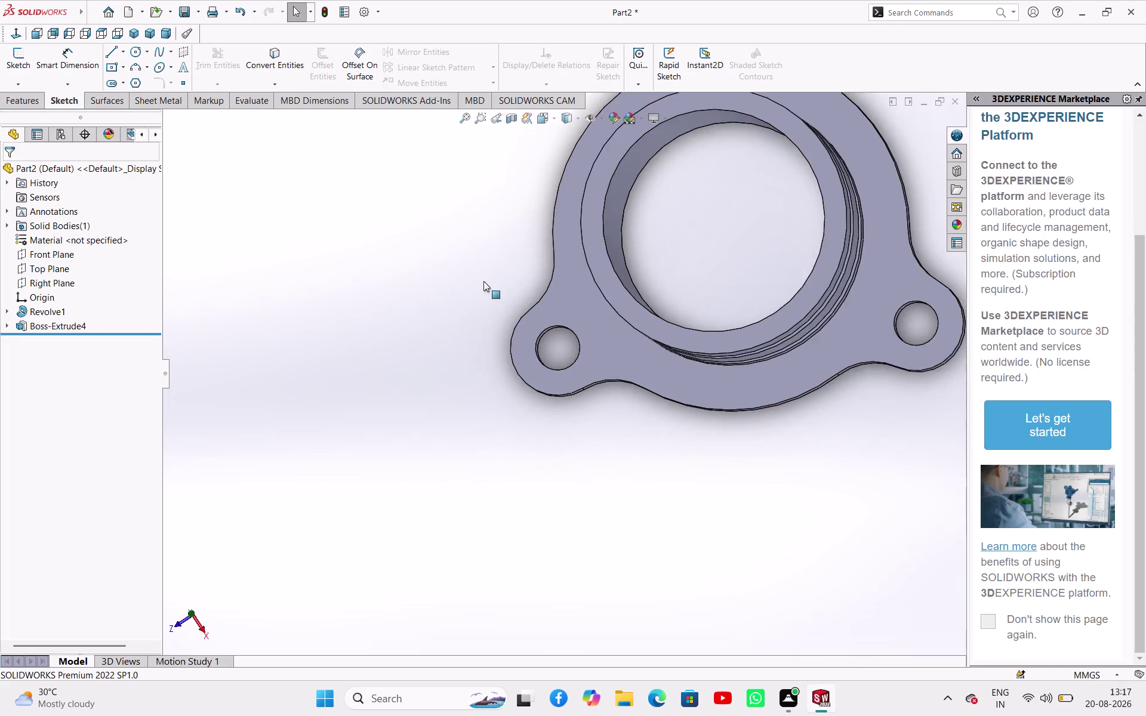
scroll(up, 3)
middle_drag(501, 301, 545, 259)
middle_drag(417, 276, 464, 243)
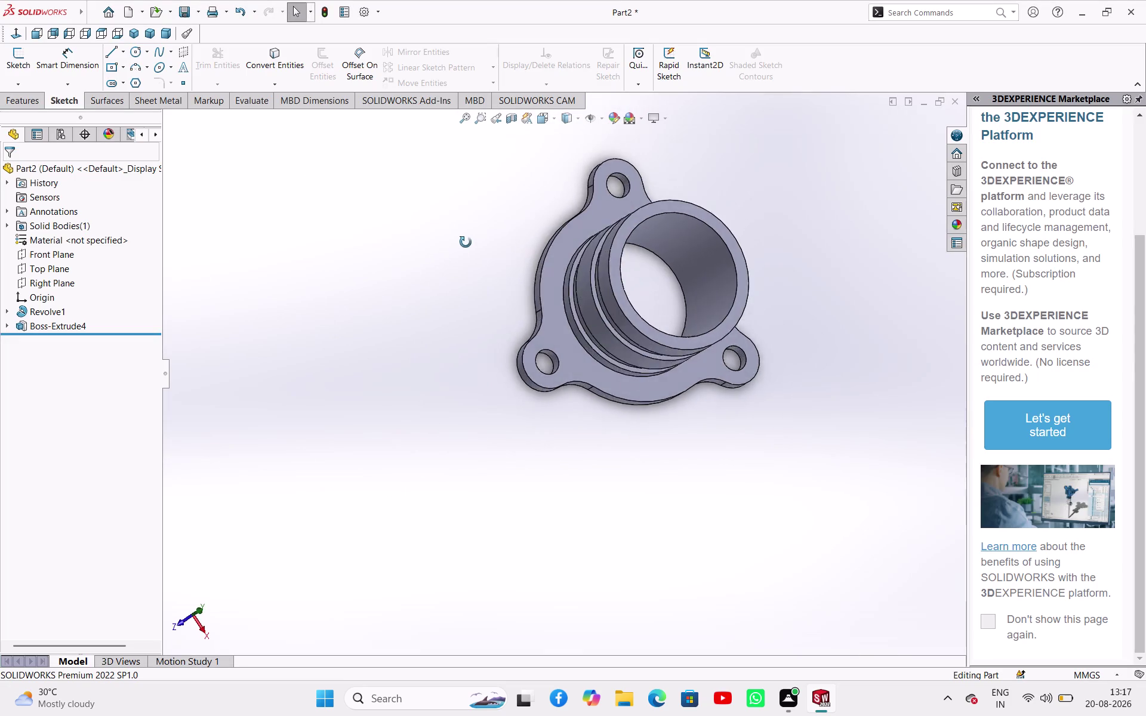
middle_drag(464, 244, 507, 224)
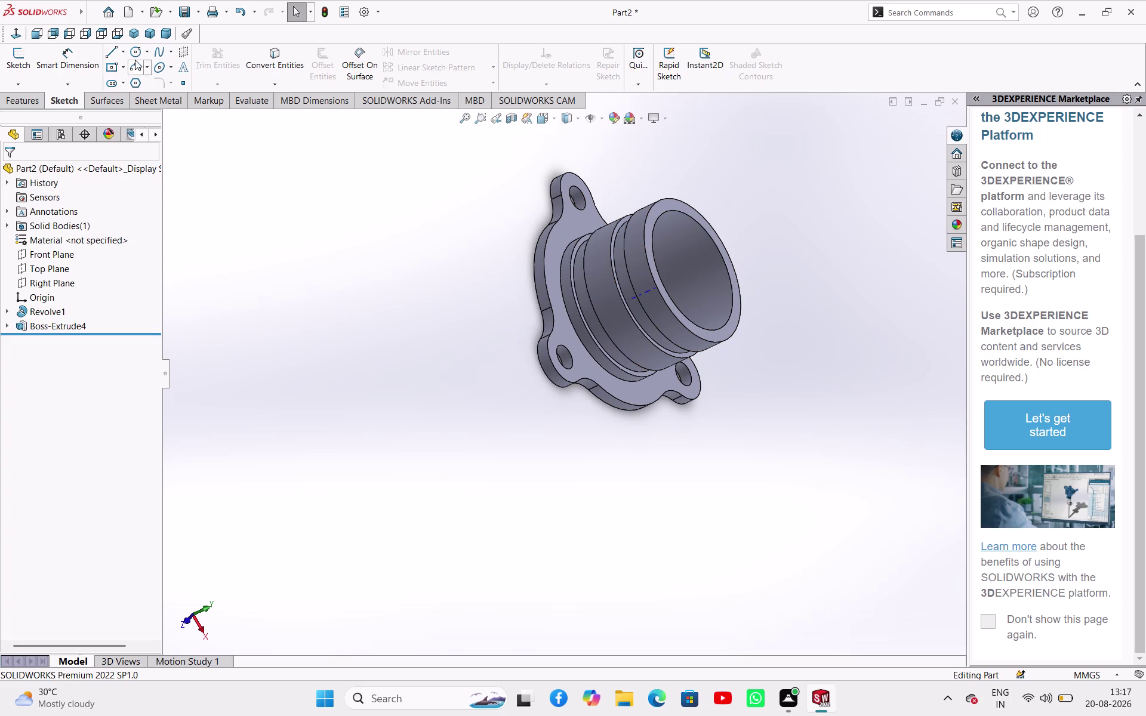
Open Save As for the housing part, defaulting to Part2 in the 20-08 folder.
key(ctrl+s)
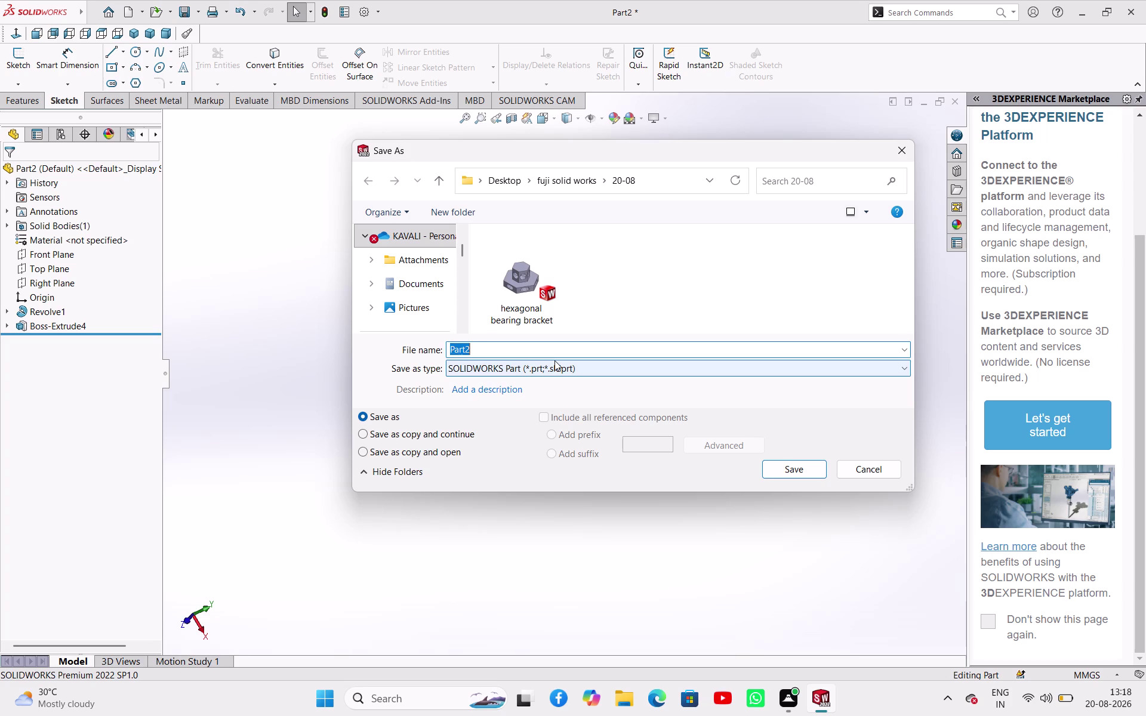
Save the part under the file name 'FLANGED BEARING HOUSING', then start a new document.
text(FLAN)
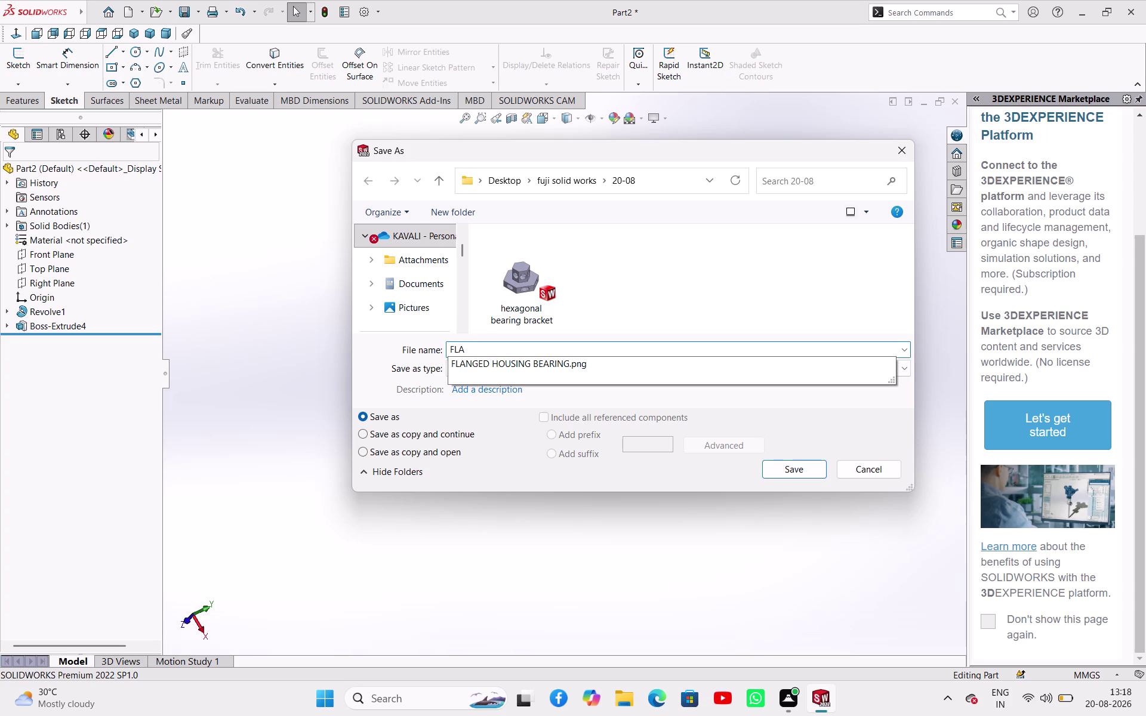
text(GE)
key(d)
key(space)
text(BE)
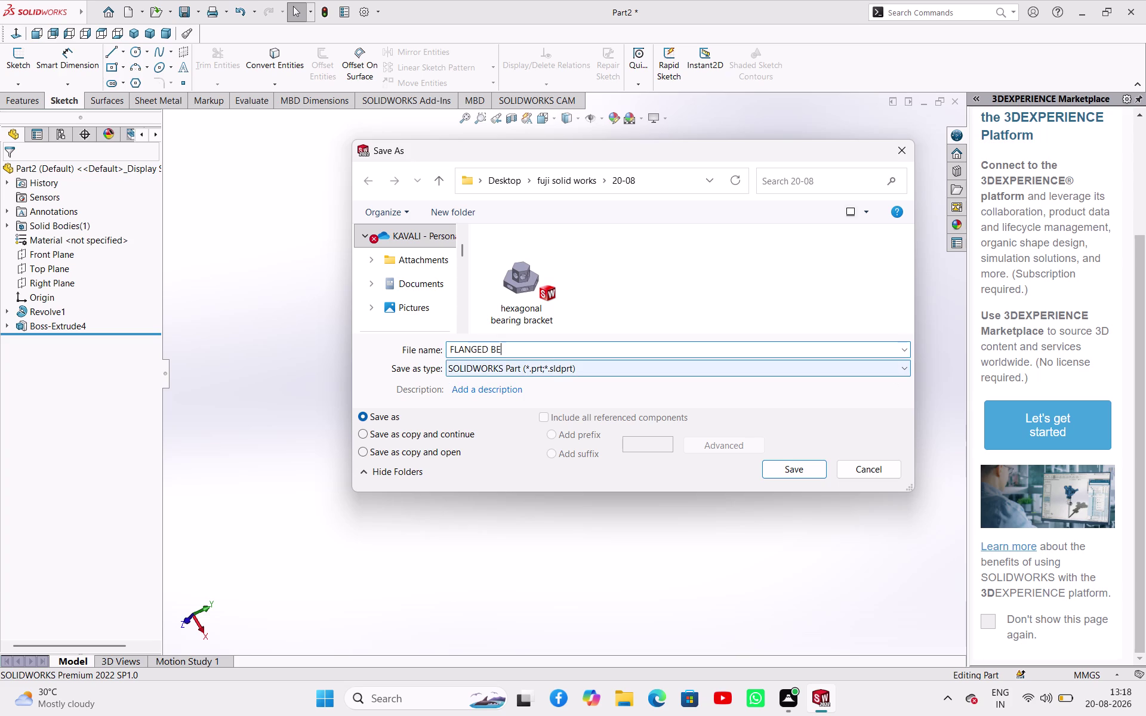
text(ARIN)
text(G)
key(space)
text(H)
text(OUSE)
key(BackSpace)
text(I)
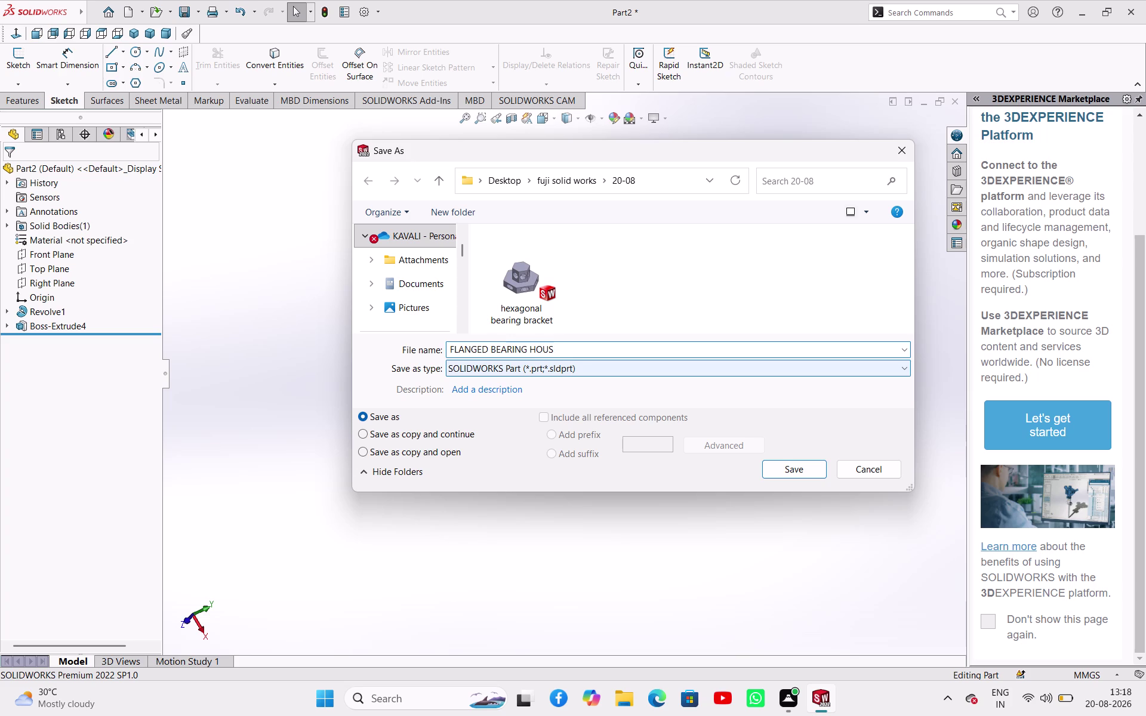
text(NG)
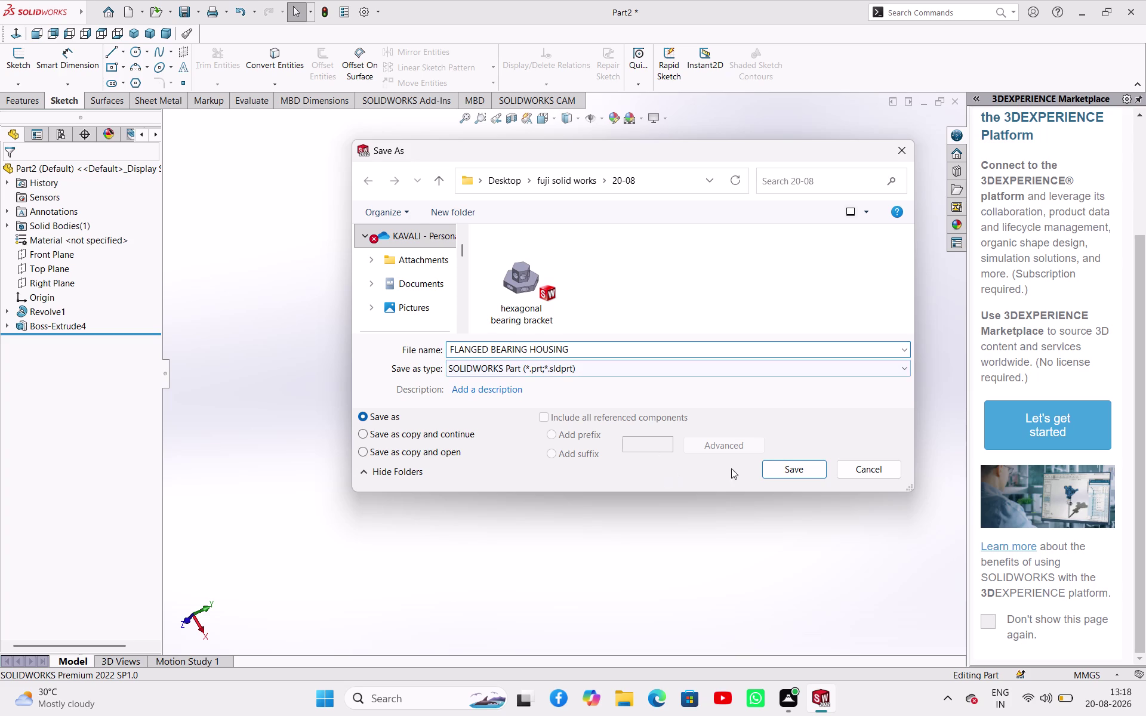
click(778, 468)
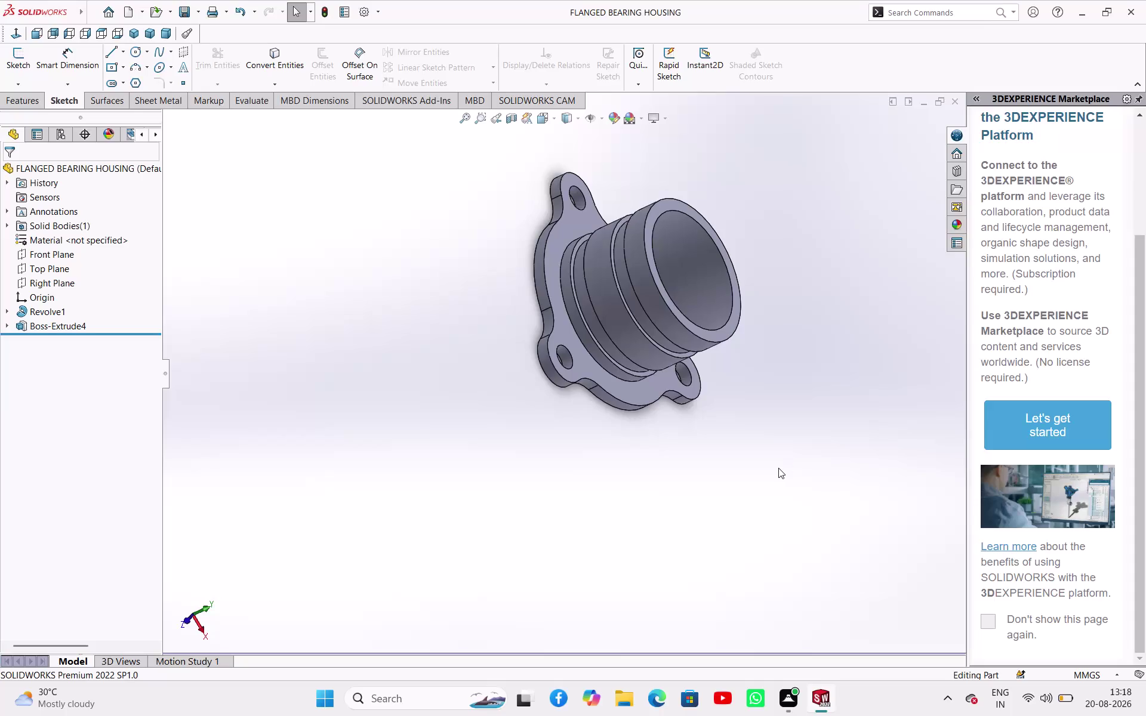
key(ctrl+n)
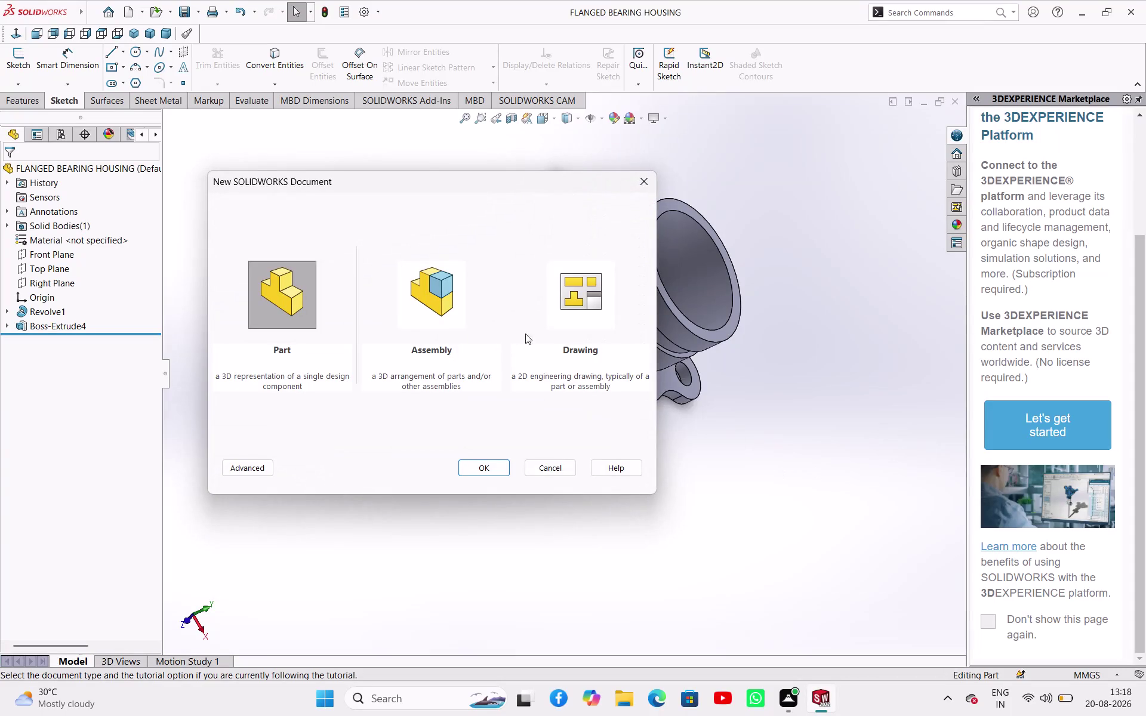
Create a new Drawing document using the A4 (ISO) sheet format.
click(559, 302)
click(503, 467)
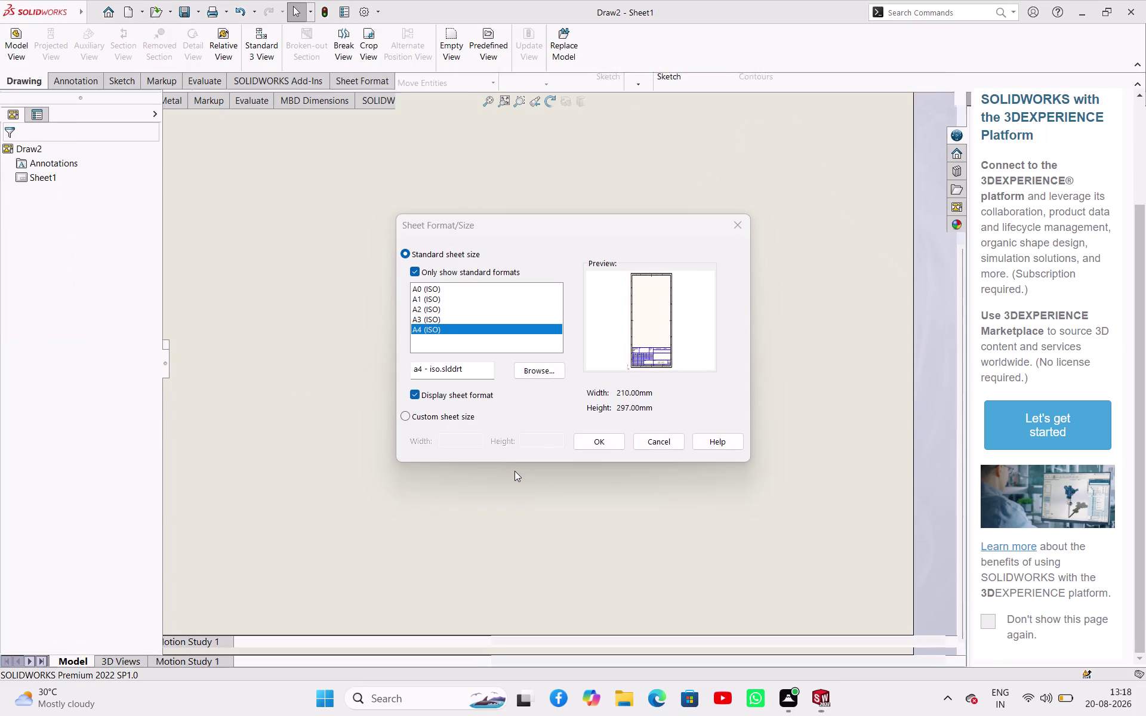
click(602, 441)
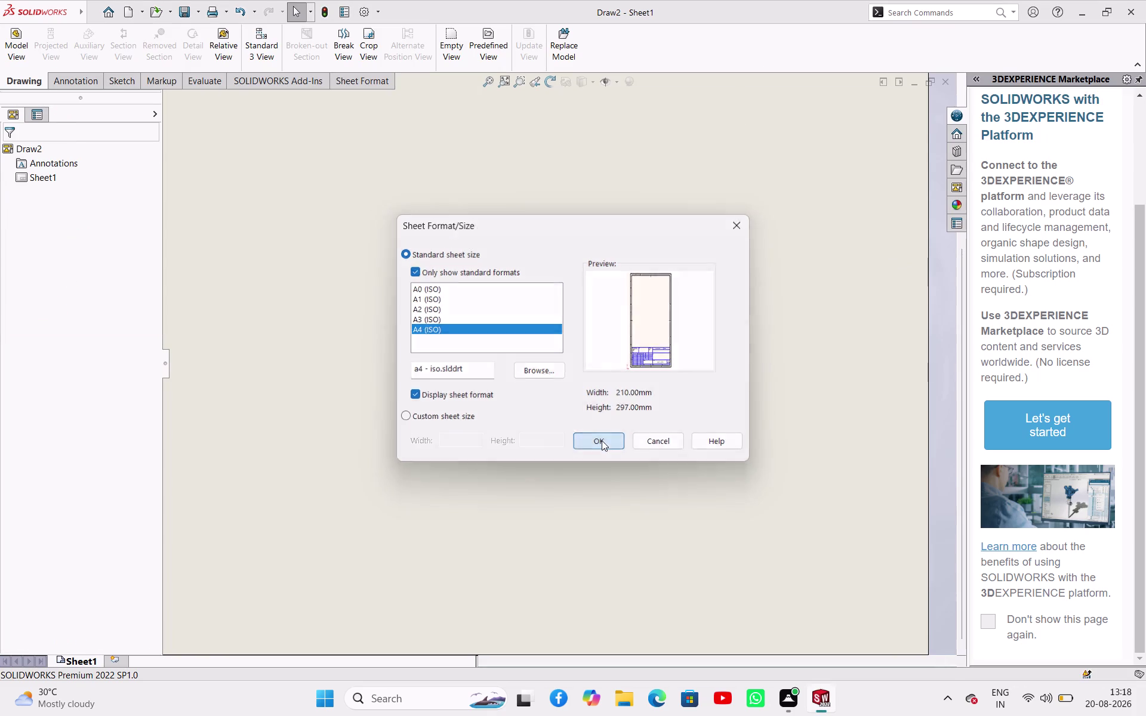
scroll(up, 3)
scroll(up, 3)
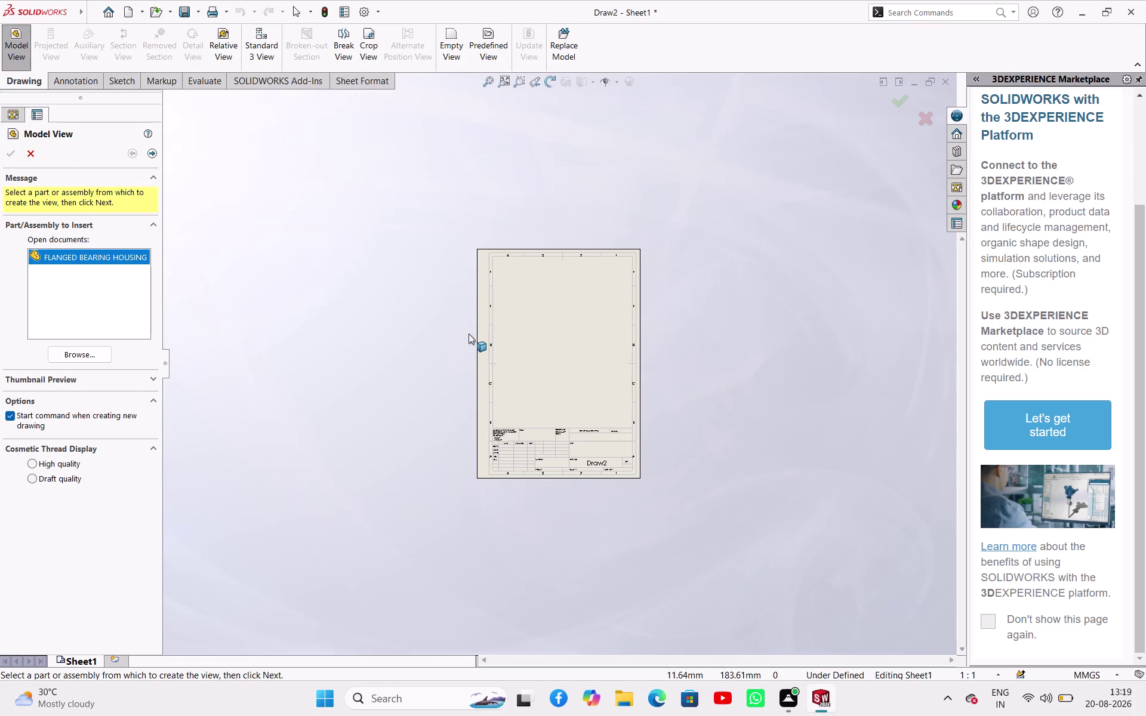
click(101, 354)
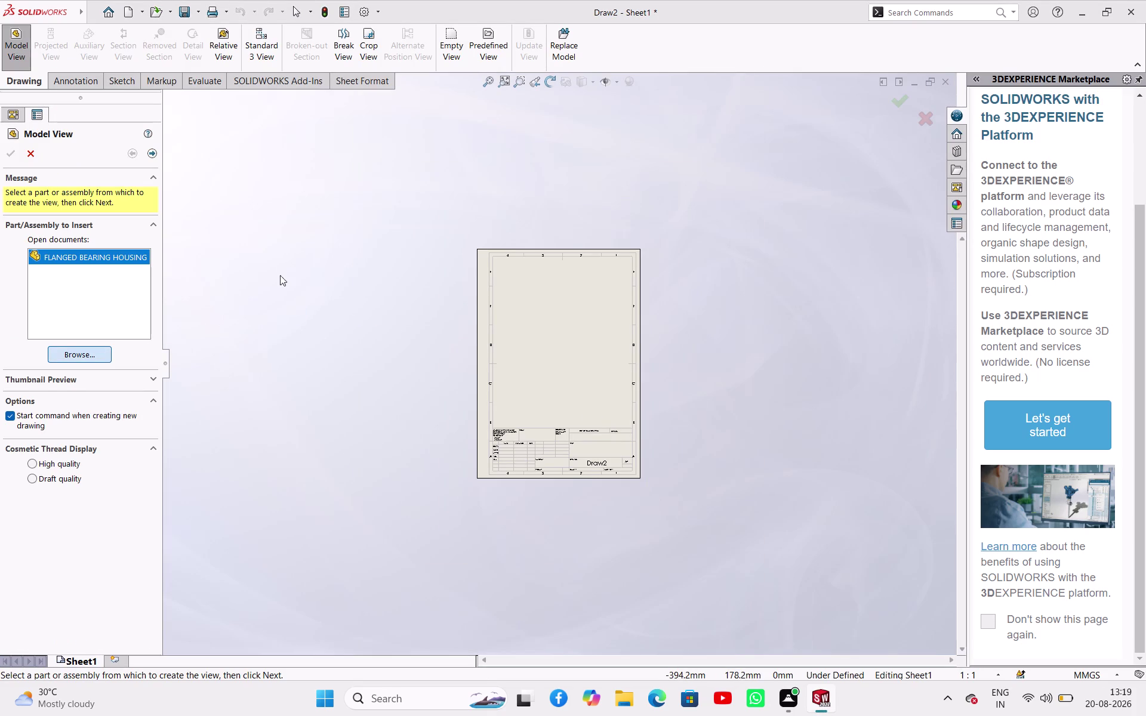
Insert FLANGED BEARING HOUSING as an isometric model view, shaded with edges.
click(535, 274)
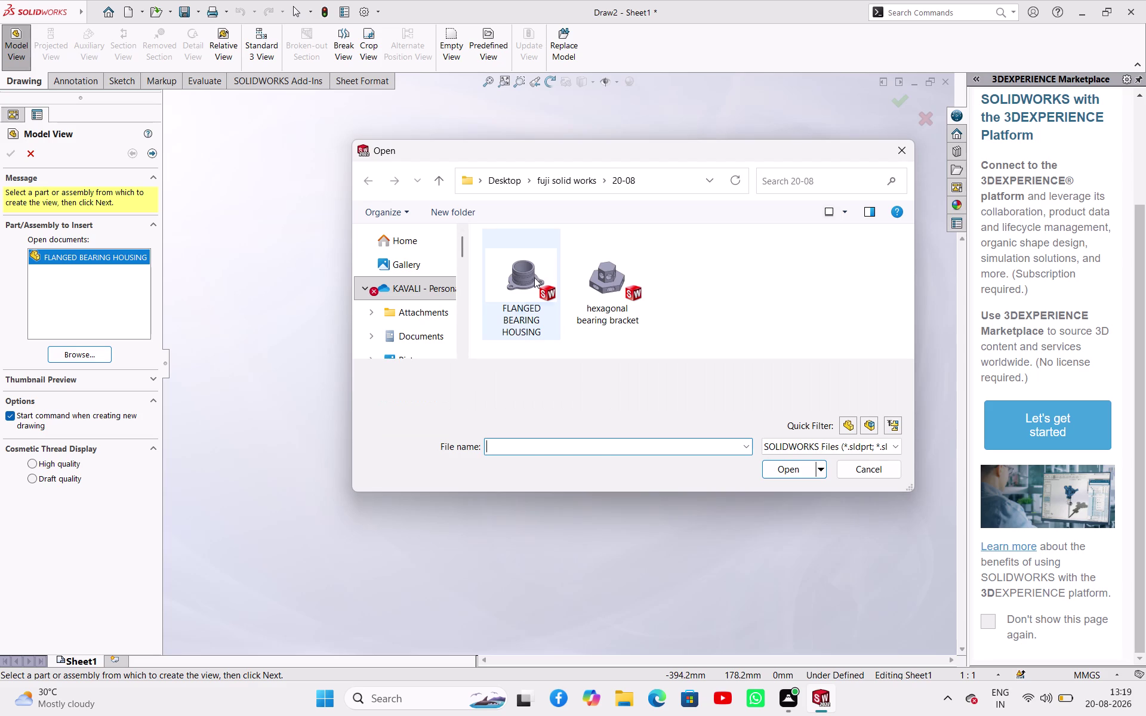
click(773, 467)
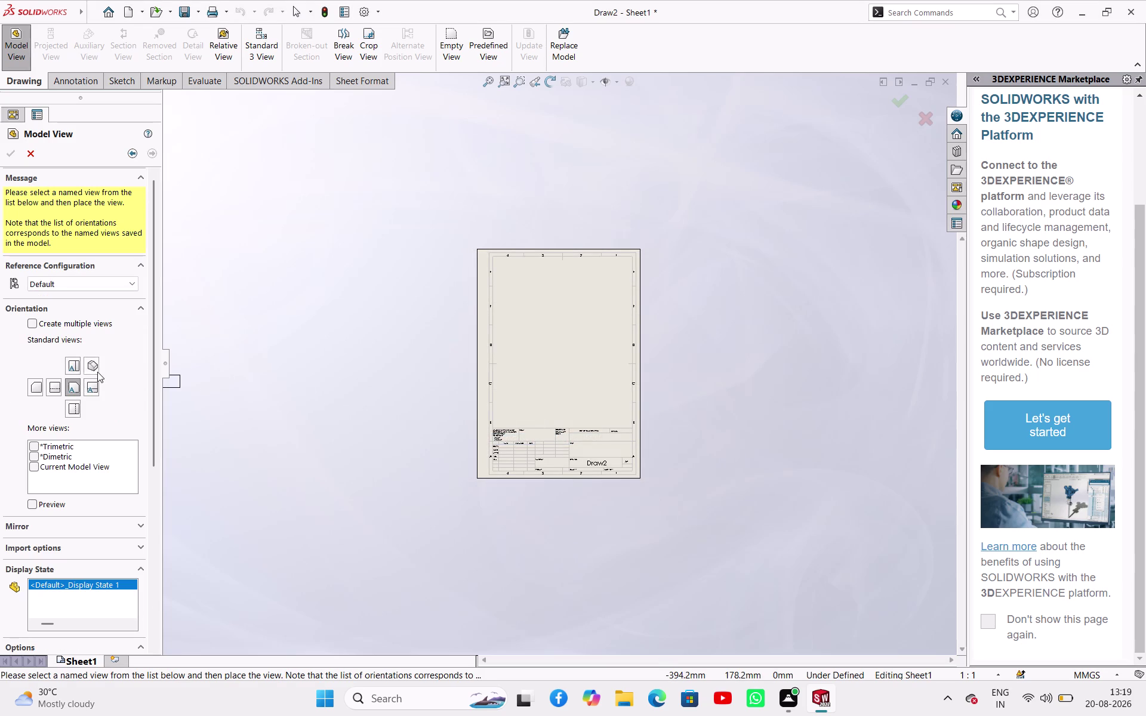
click(96, 371)
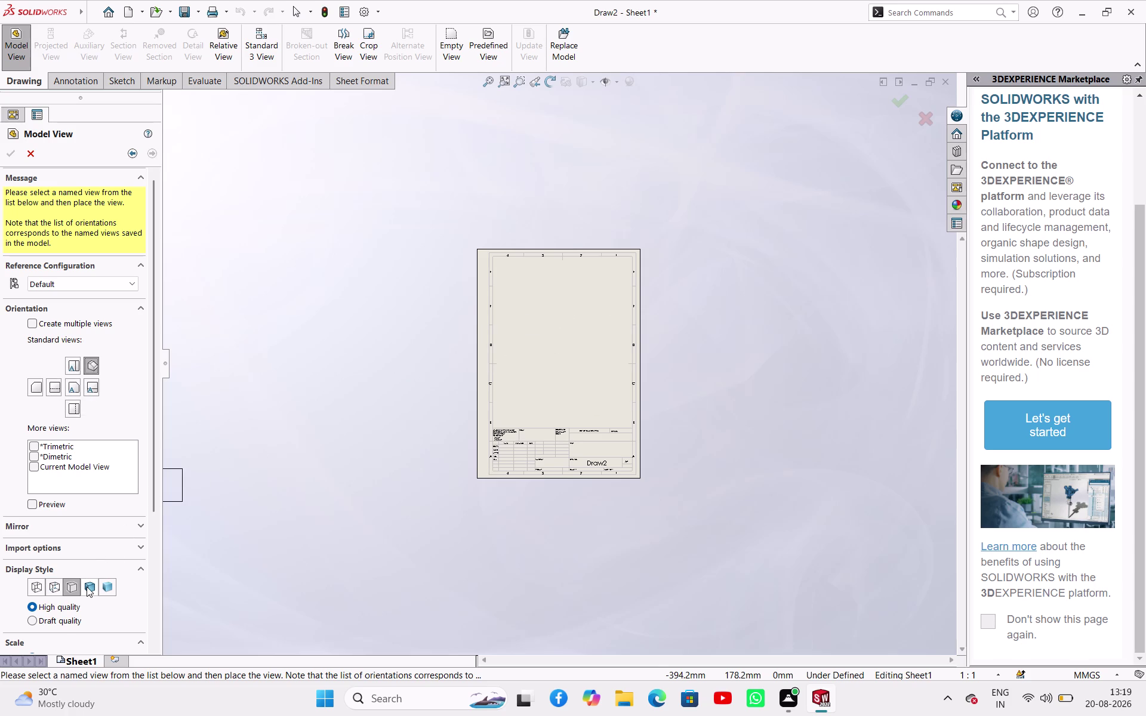
drag(87, 586, 95, 587)
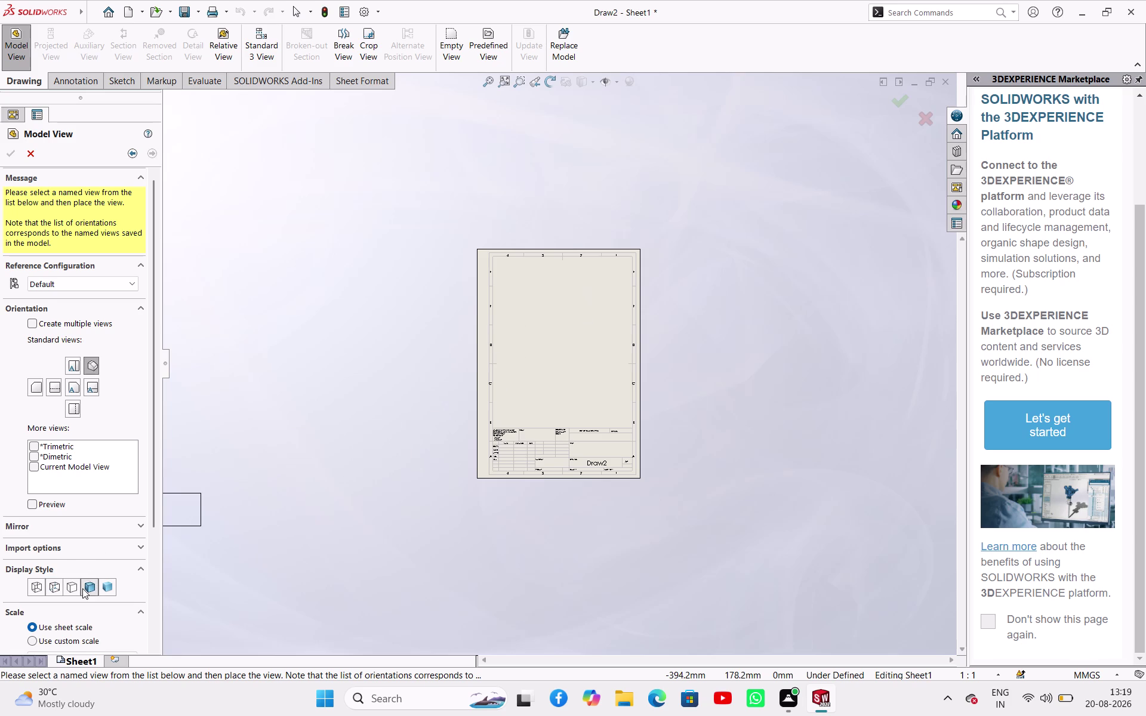
scroll(down, 3)
Set a custom 1:5 scale and place the view near the sheet's top right.
click(76, 479)
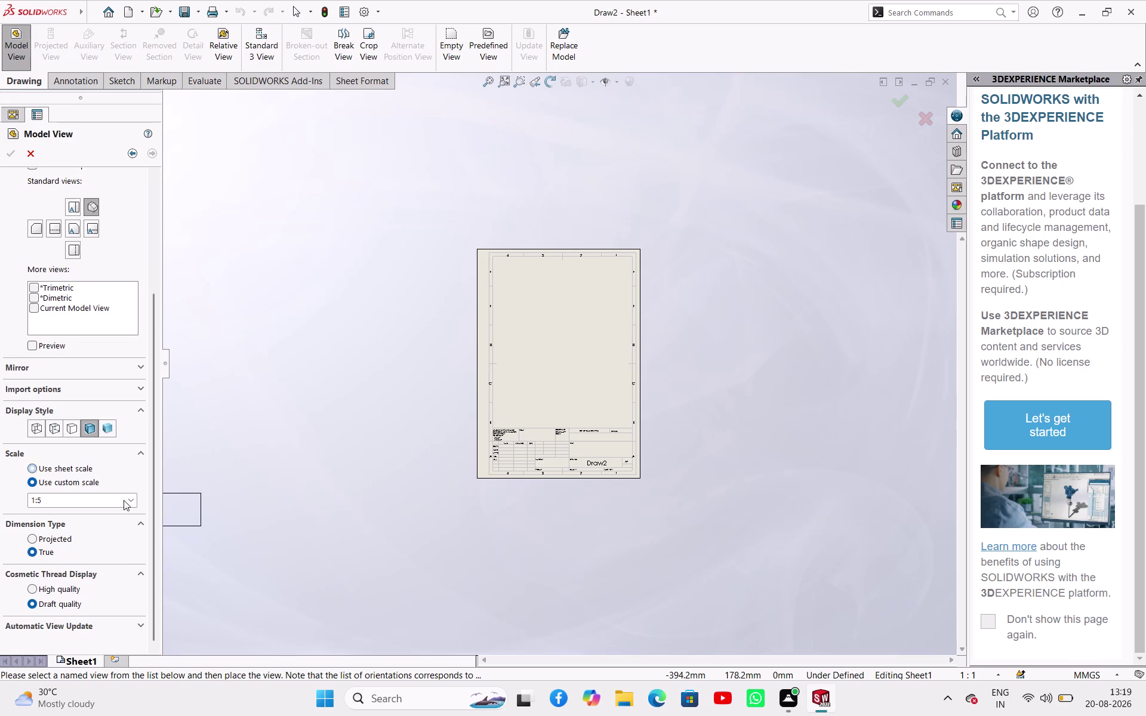
click(135, 504)
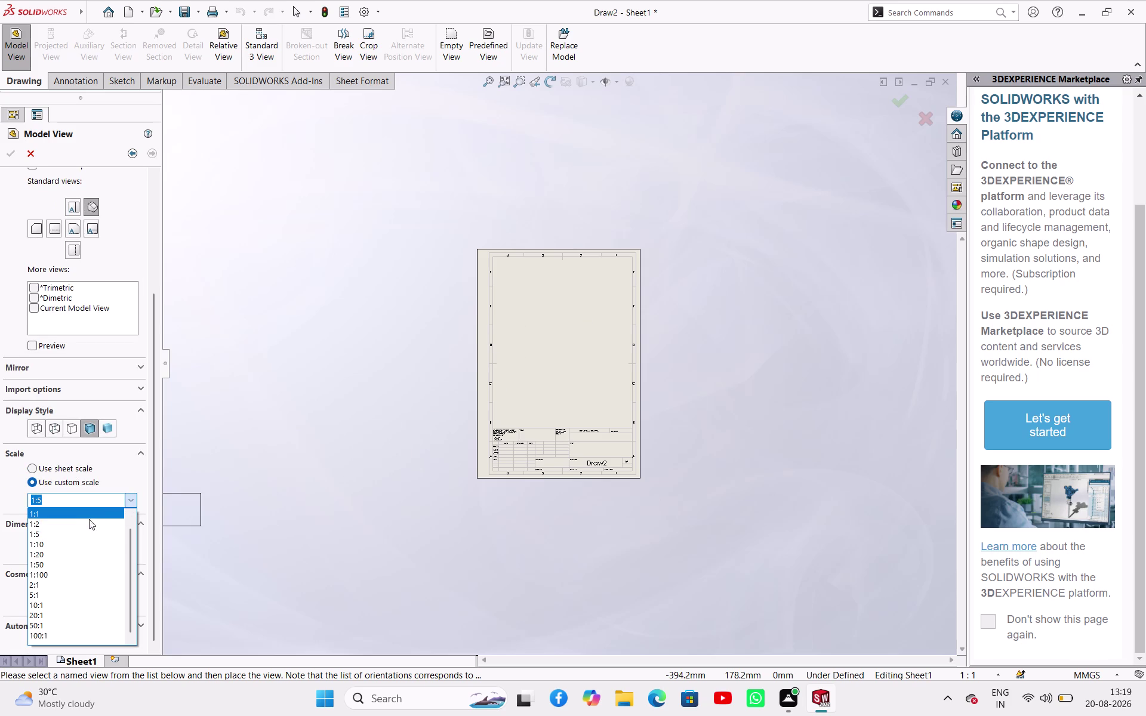
click(87, 522)
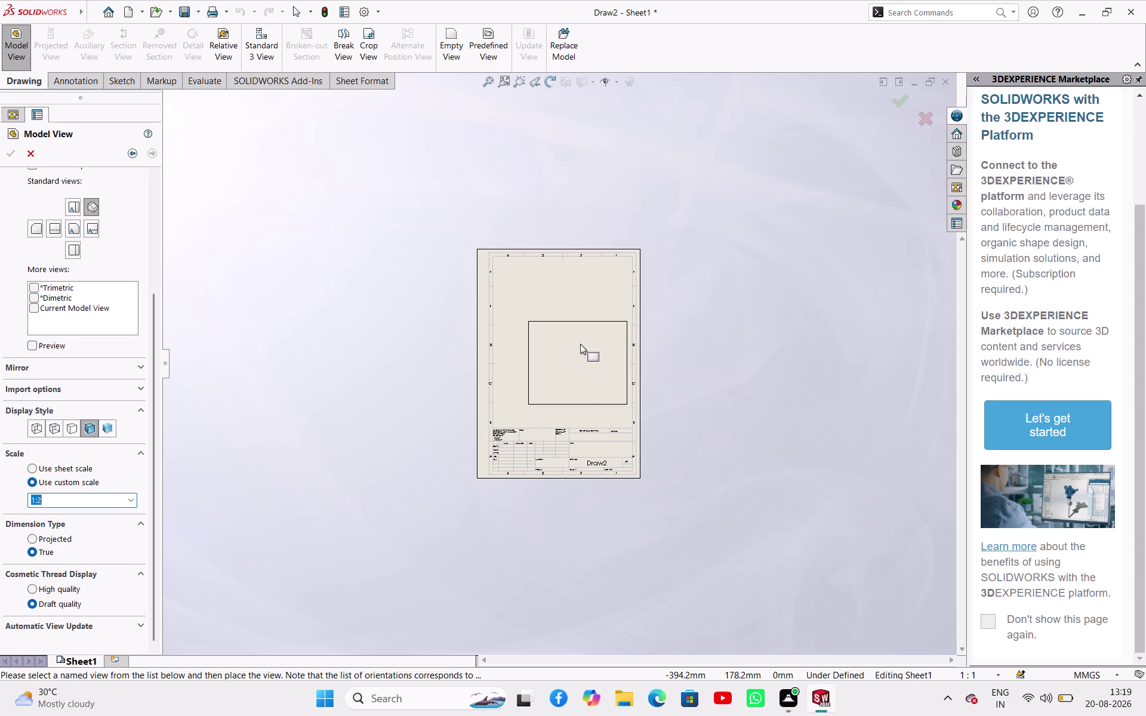
click(132, 498)
click(71, 516)
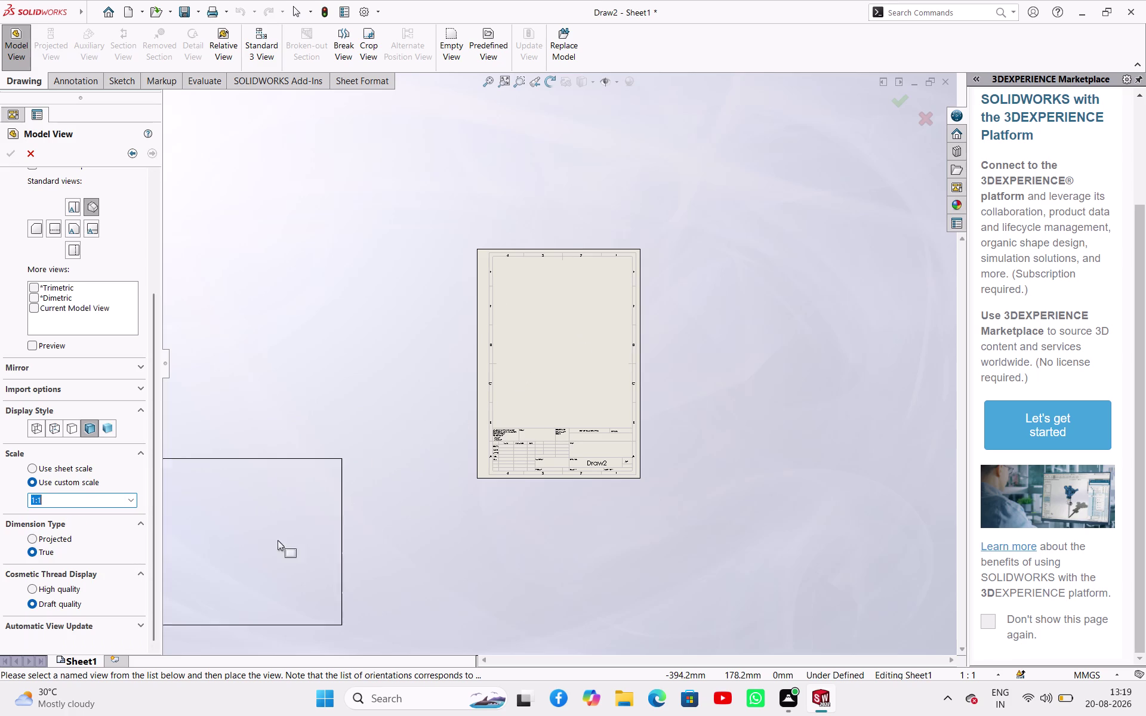
click(128, 502)
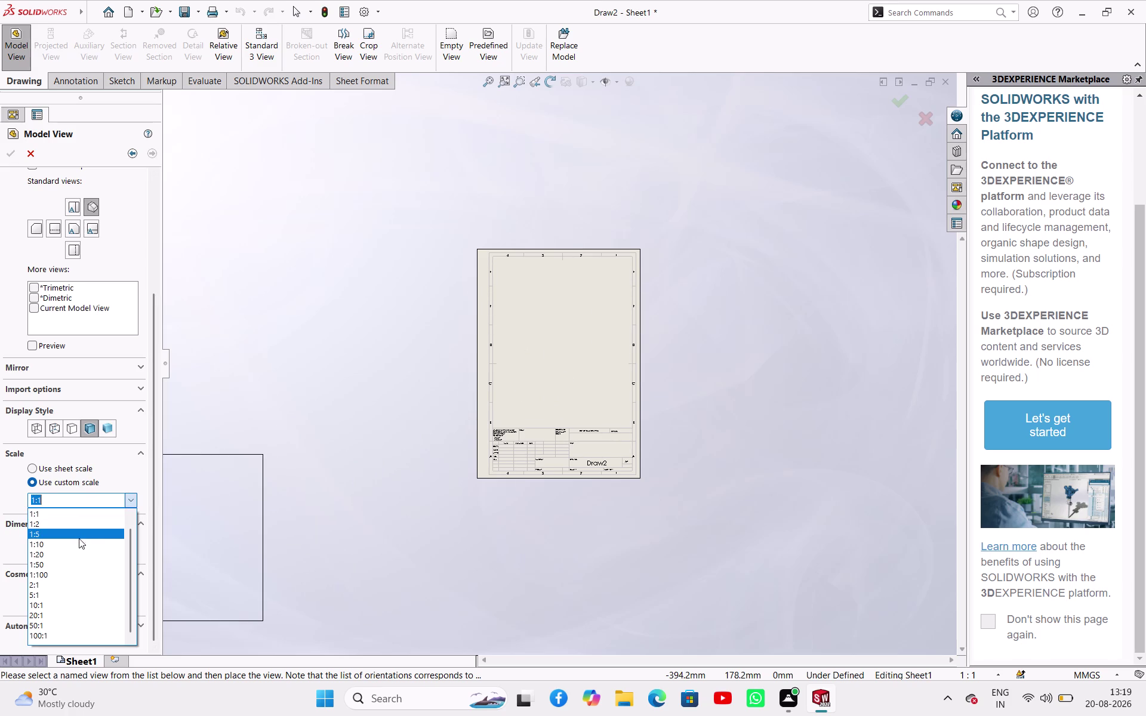
click(77, 537)
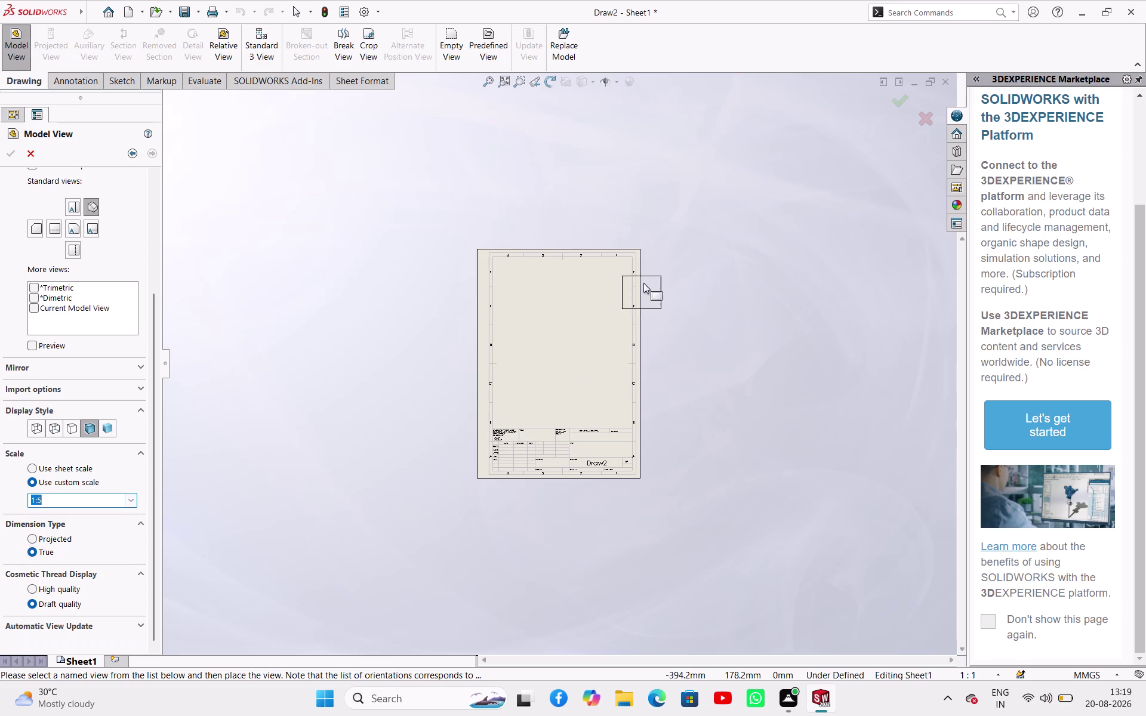
click(605, 298)
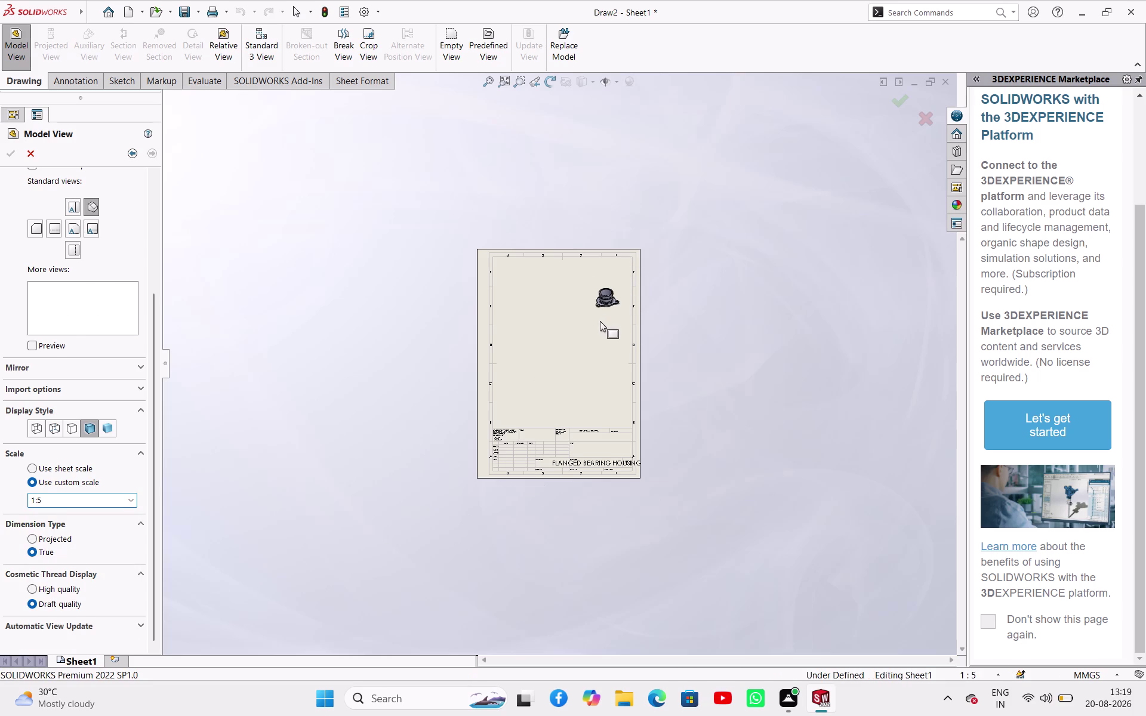
scroll(down, 3)
scroll(up, 3)
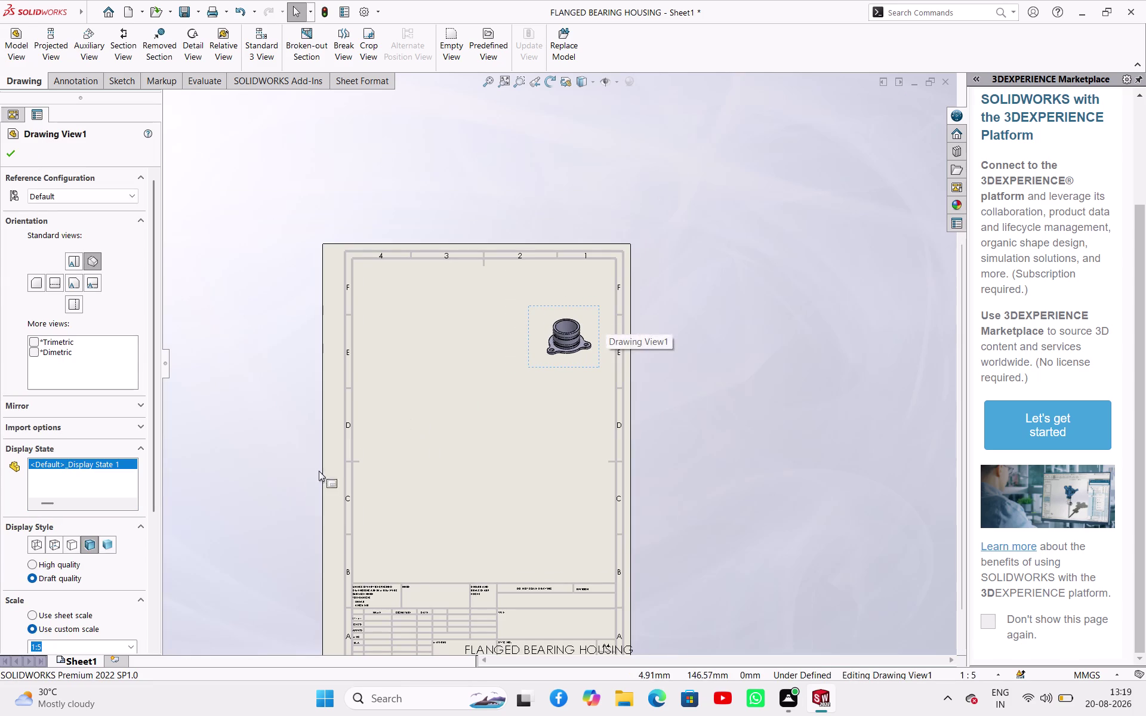
Rescale Drawing View1 to 1:2 and shift it slightly left on the sheet.
scroll(down, 3)
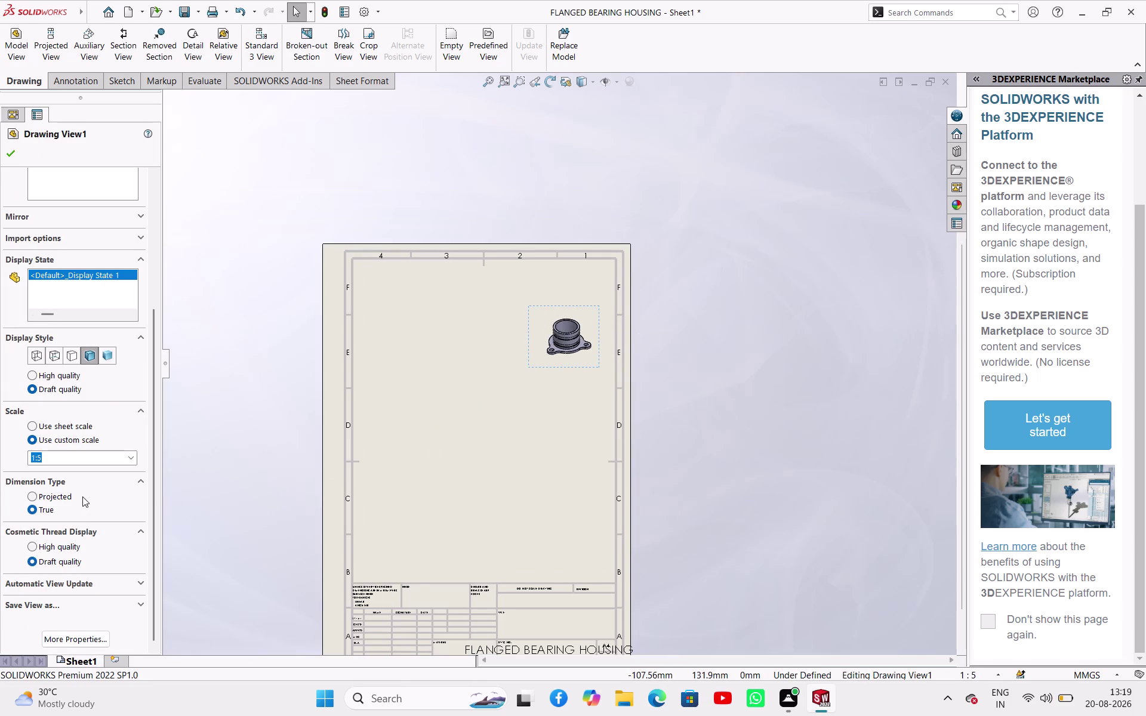
click(132, 457)
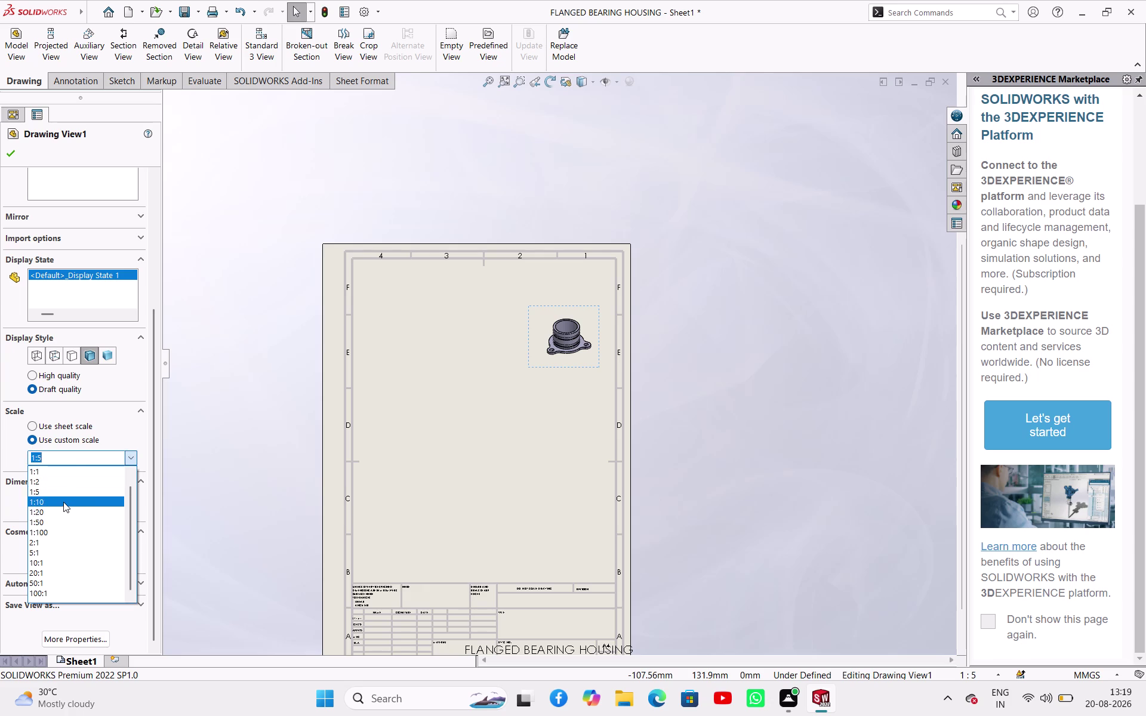
click(61, 483)
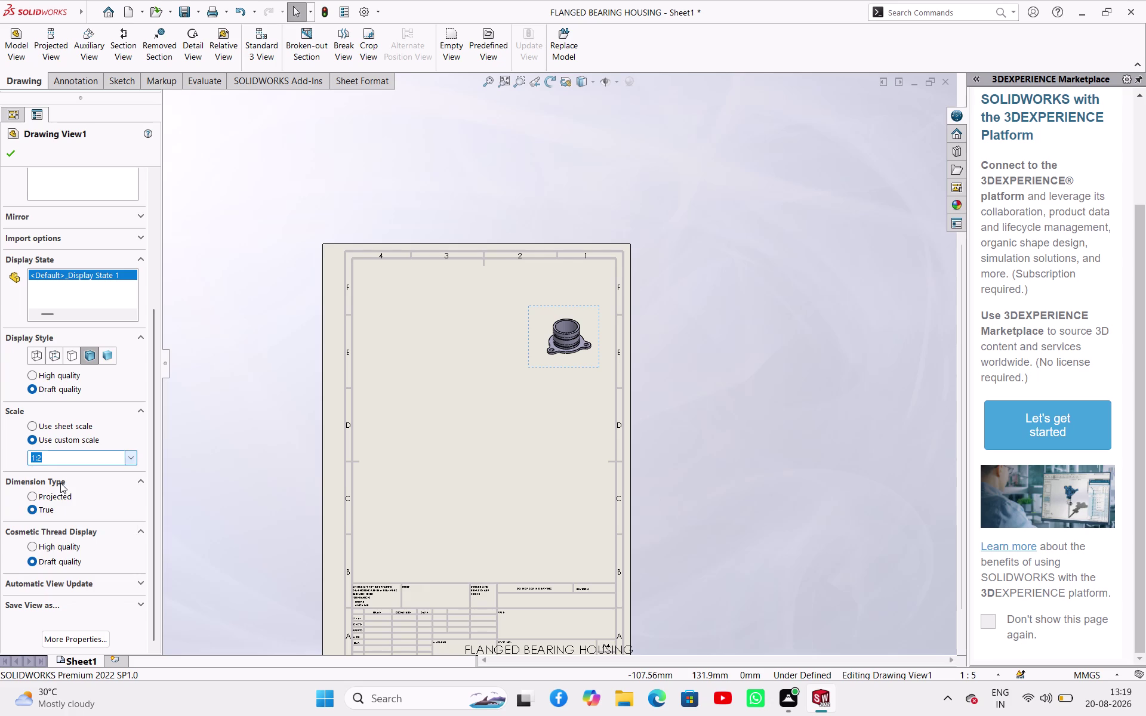
drag(498, 407, 485, 408)
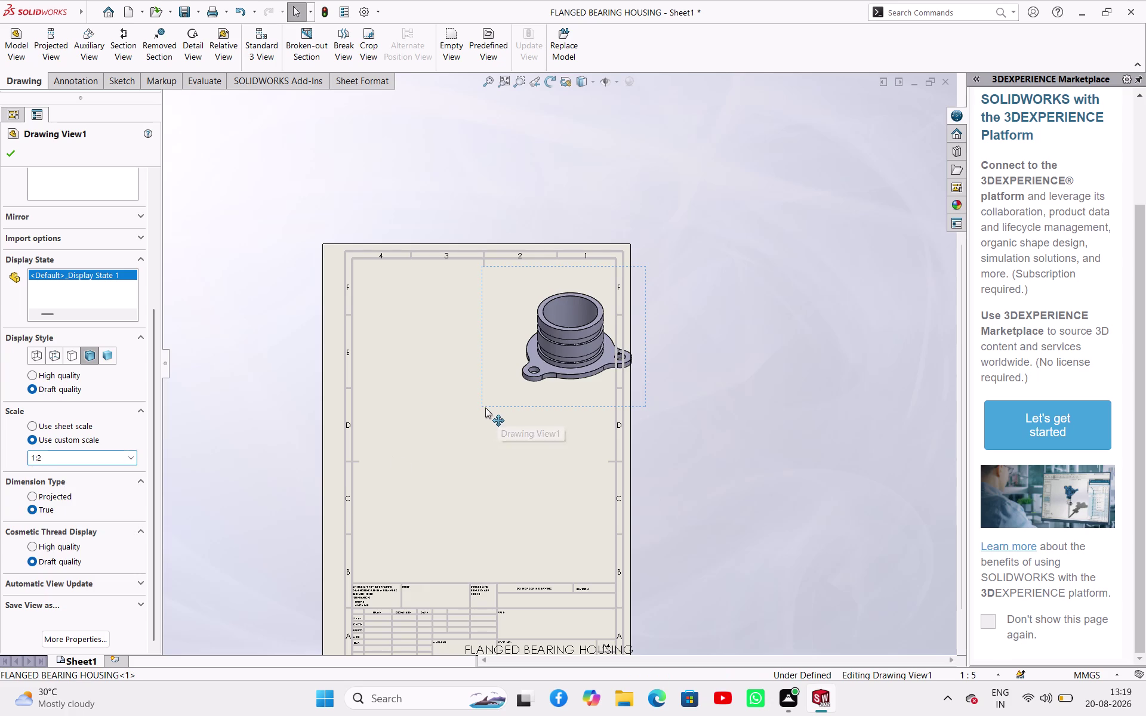
drag(485, 408, 471, 413)
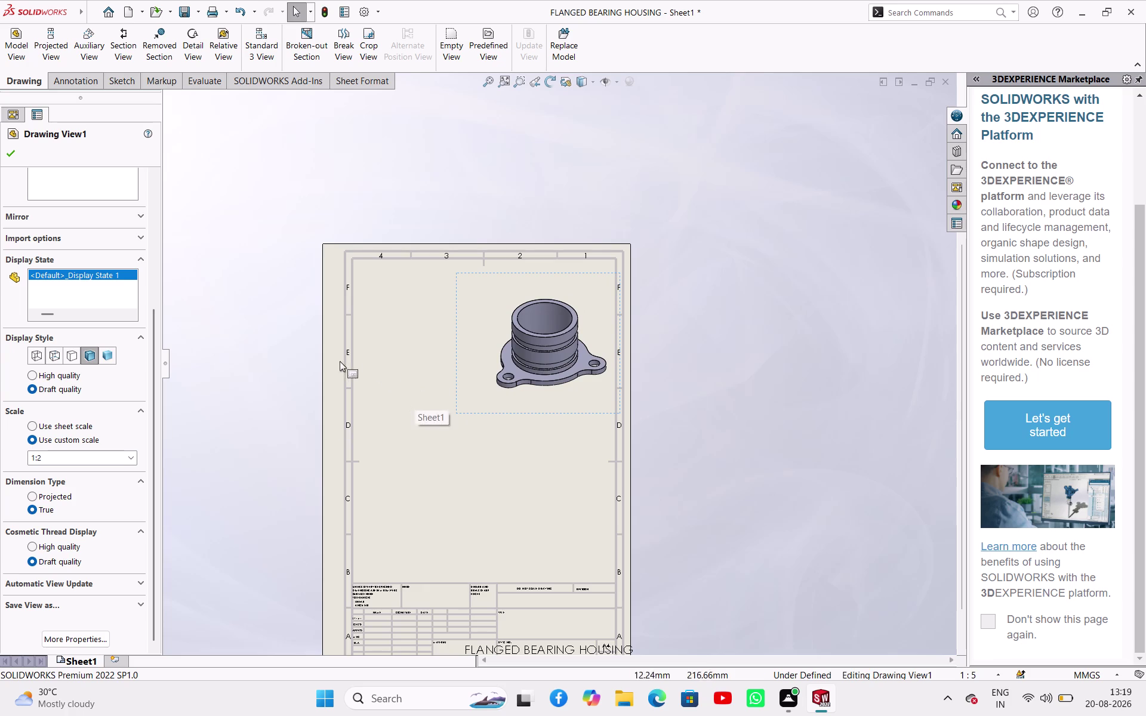
click(272, 358)
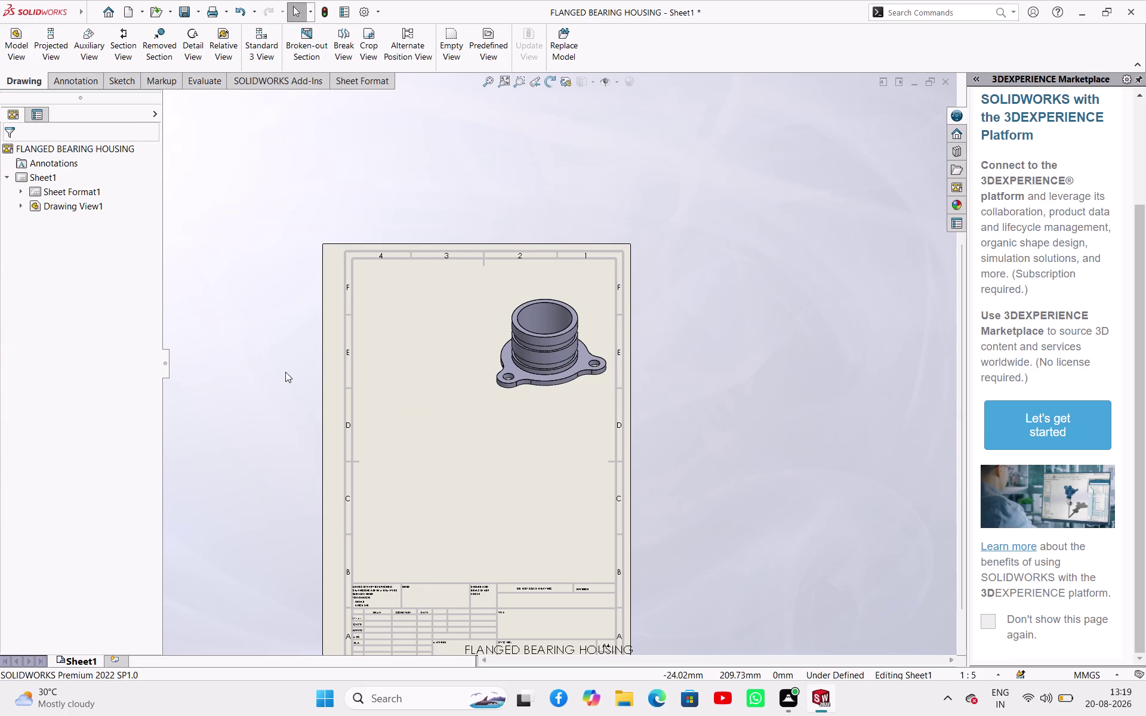
Start another Model View of the housing.
click(268, 372)
click(12, 51)
key(Right)
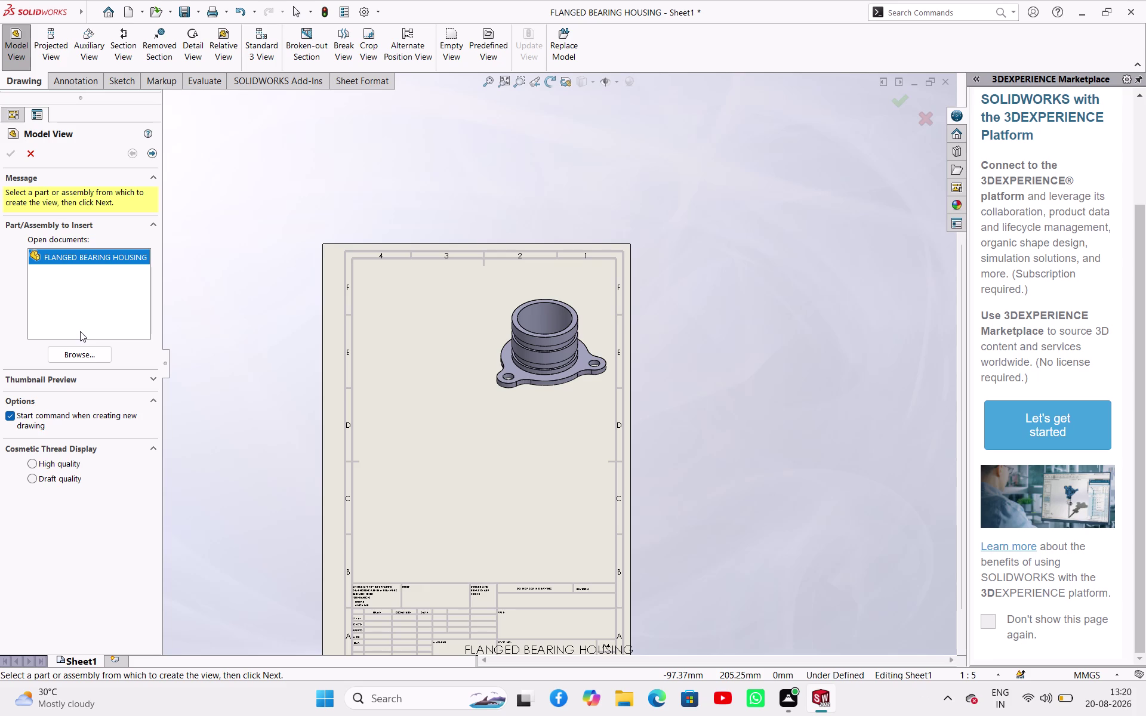
Insert FLANGED BEARING HOUSING as a front view with a projected top view above it.
click(82, 354)
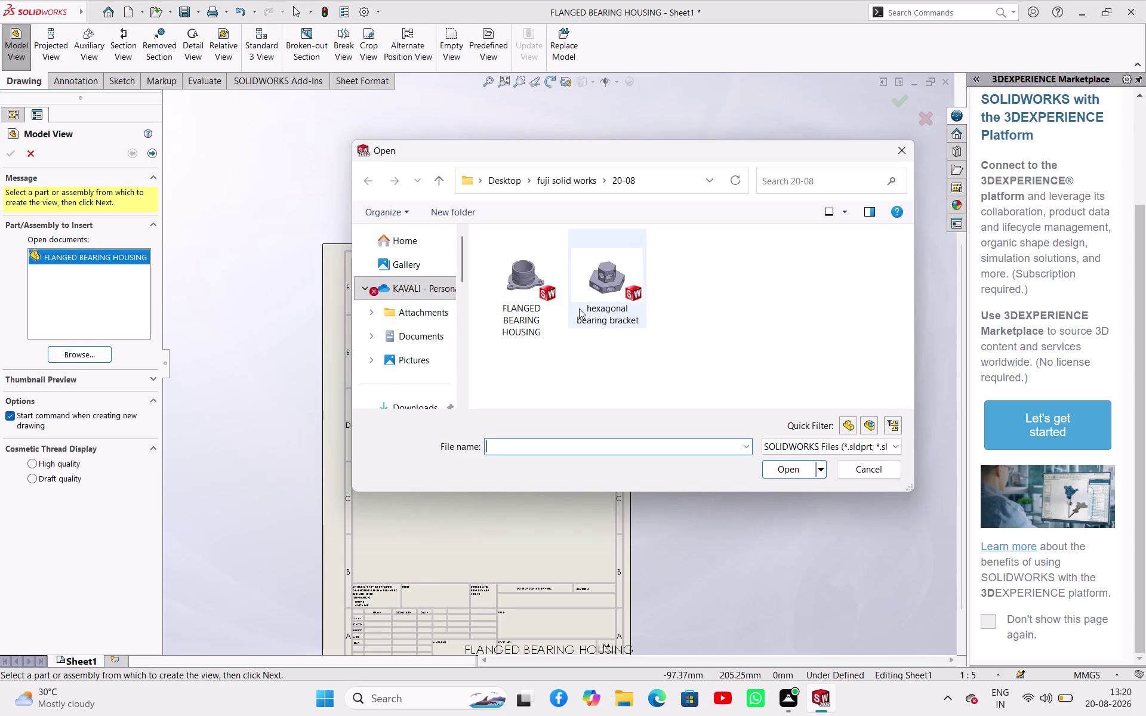
click(506, 276)
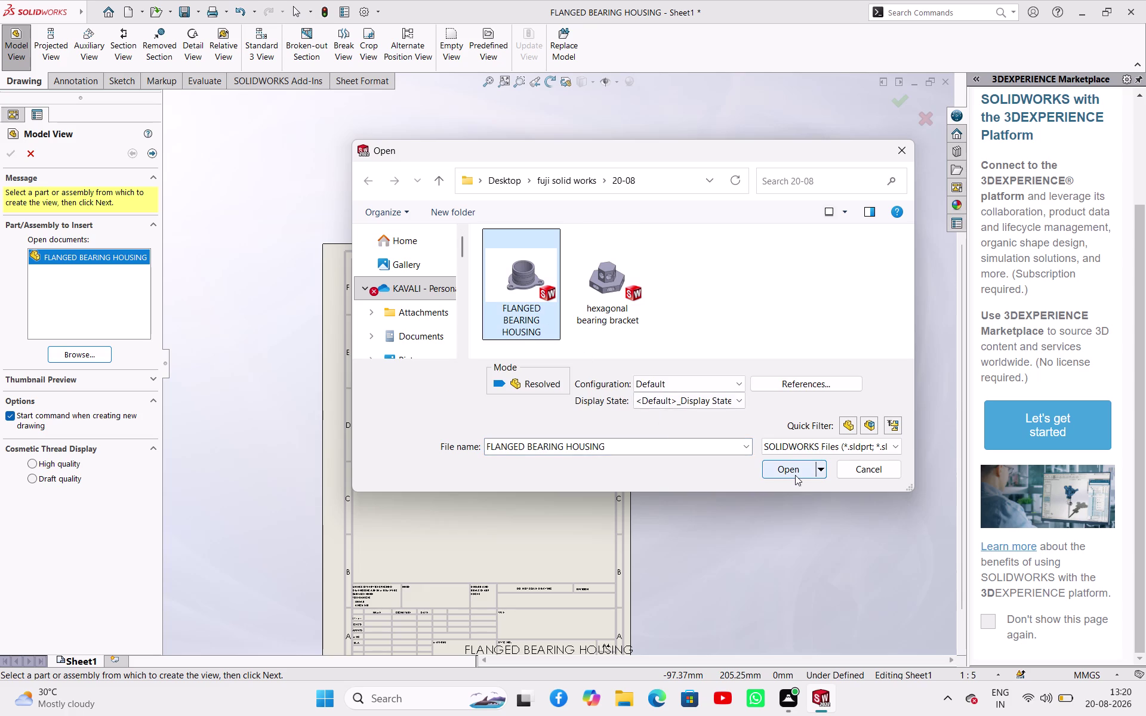
click(795, 476)
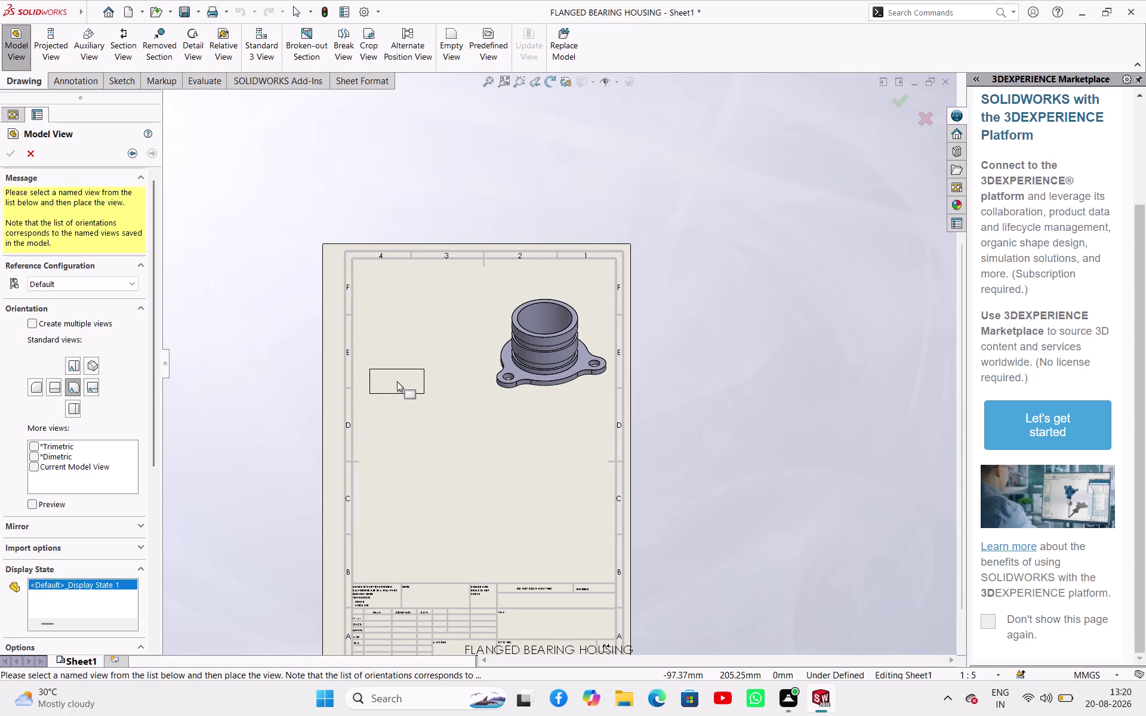
click(397, 382)
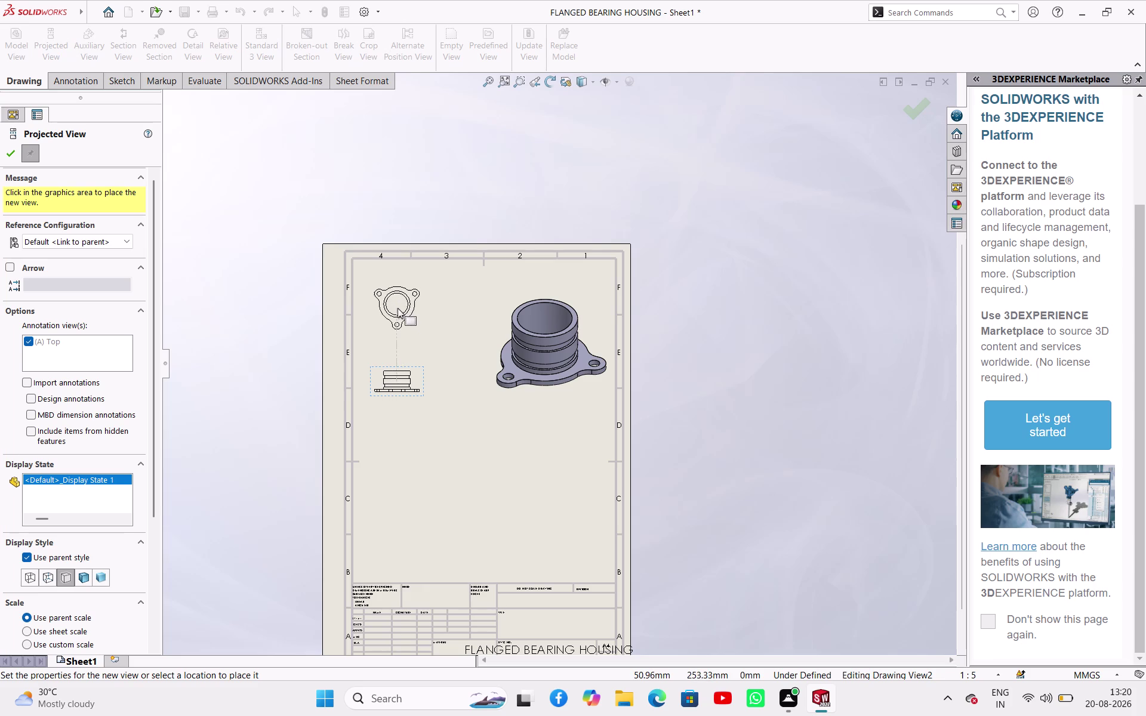
click(398, 308)
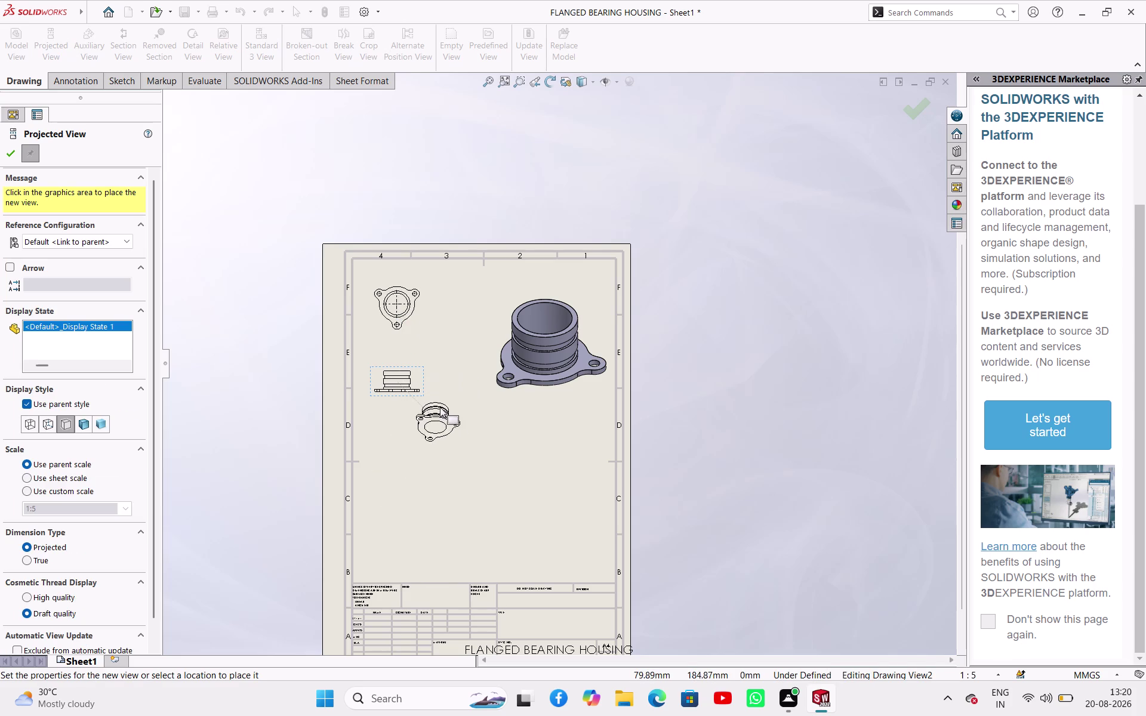
Stop projecting views and move the front and top views lower down the sheet.
key(Escape)
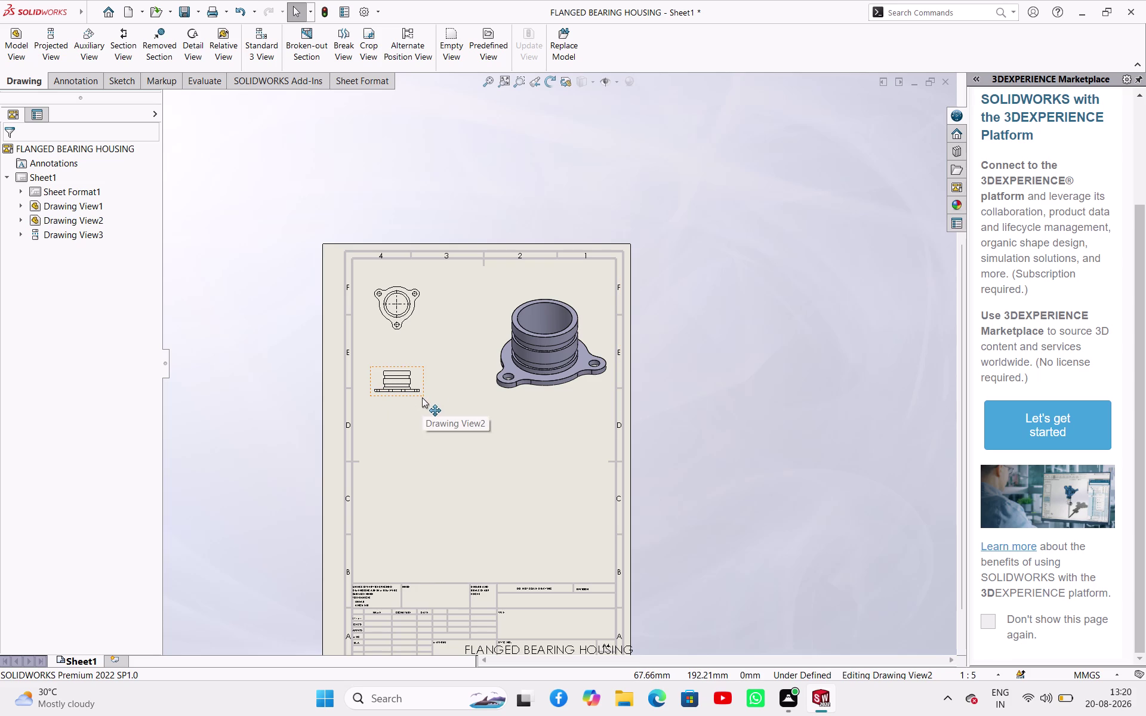
drag(422, 398, 447, 525)
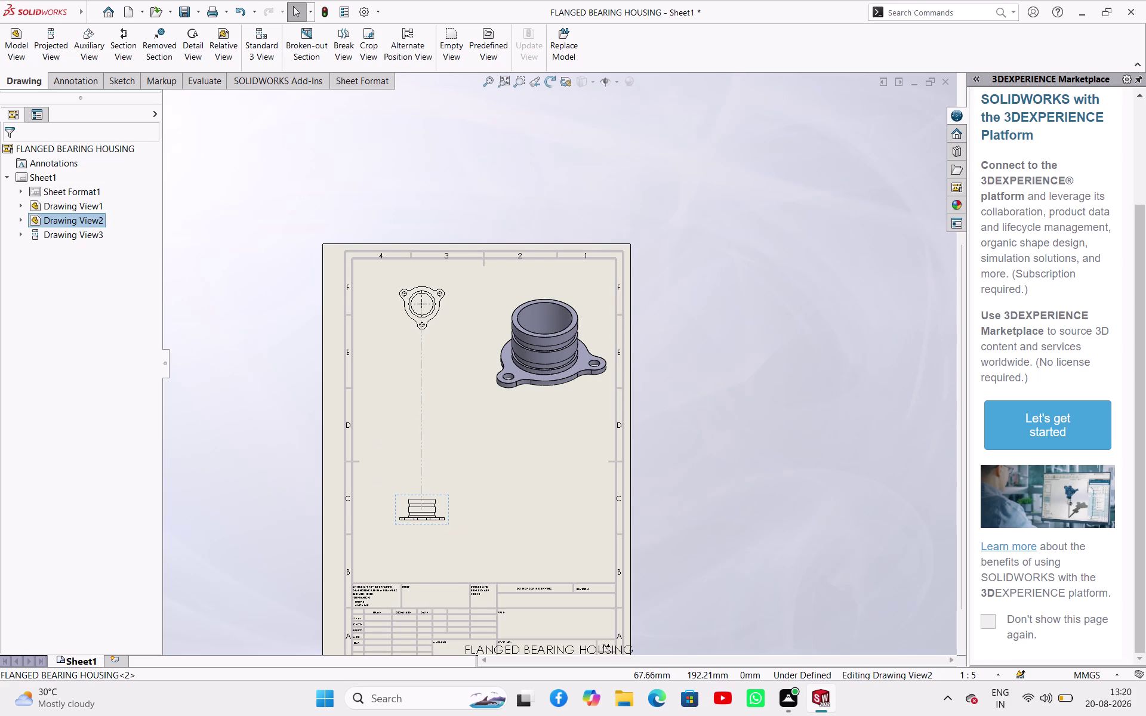
drag(447, 334, 446, 398)
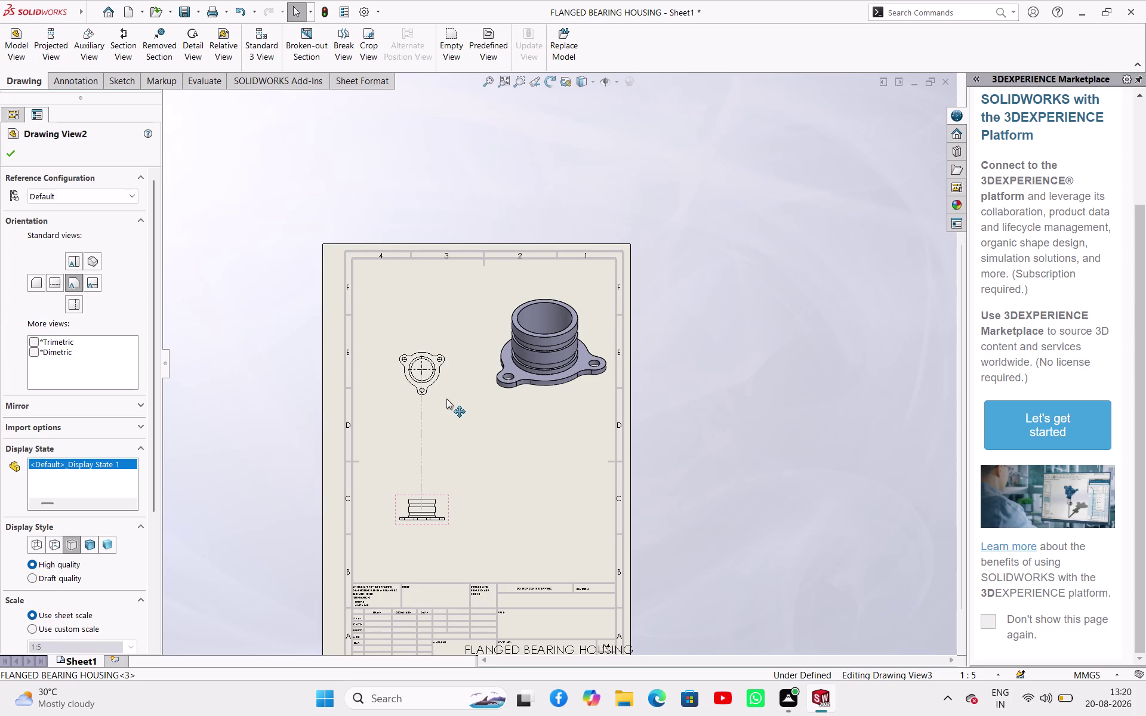
Set the top view (Drawing View3) to a custom 1:2 scale.
drag(445, 399, 454, 422)
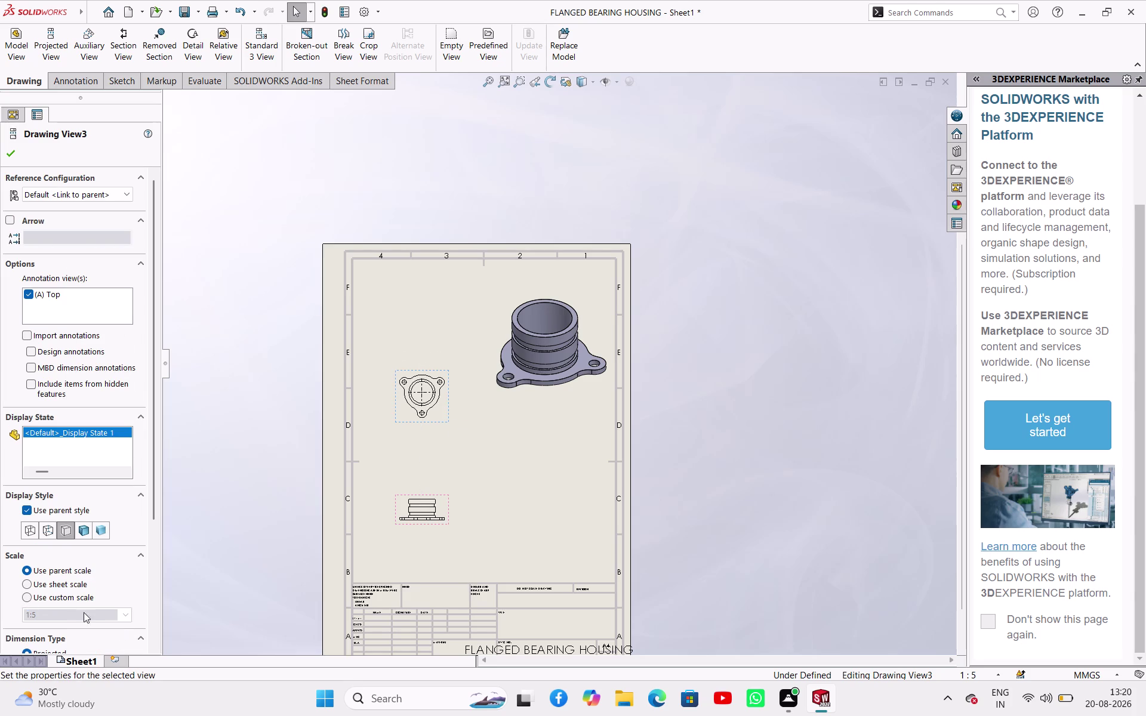
click(57, 597)
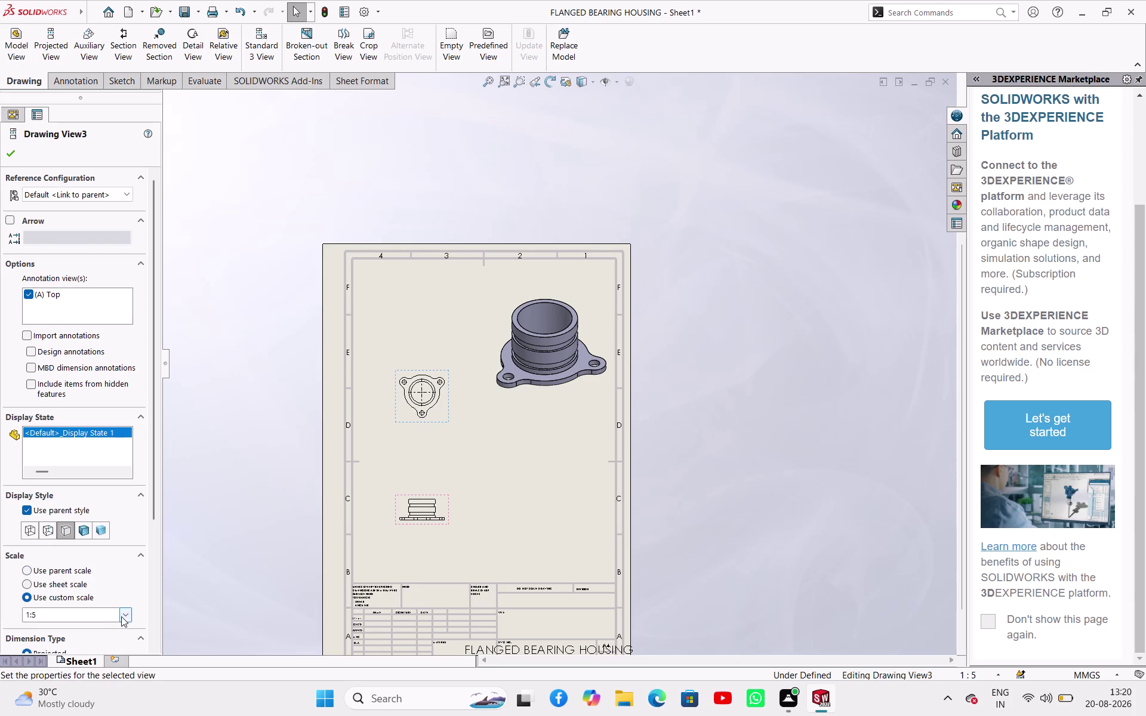
click(122, 616)
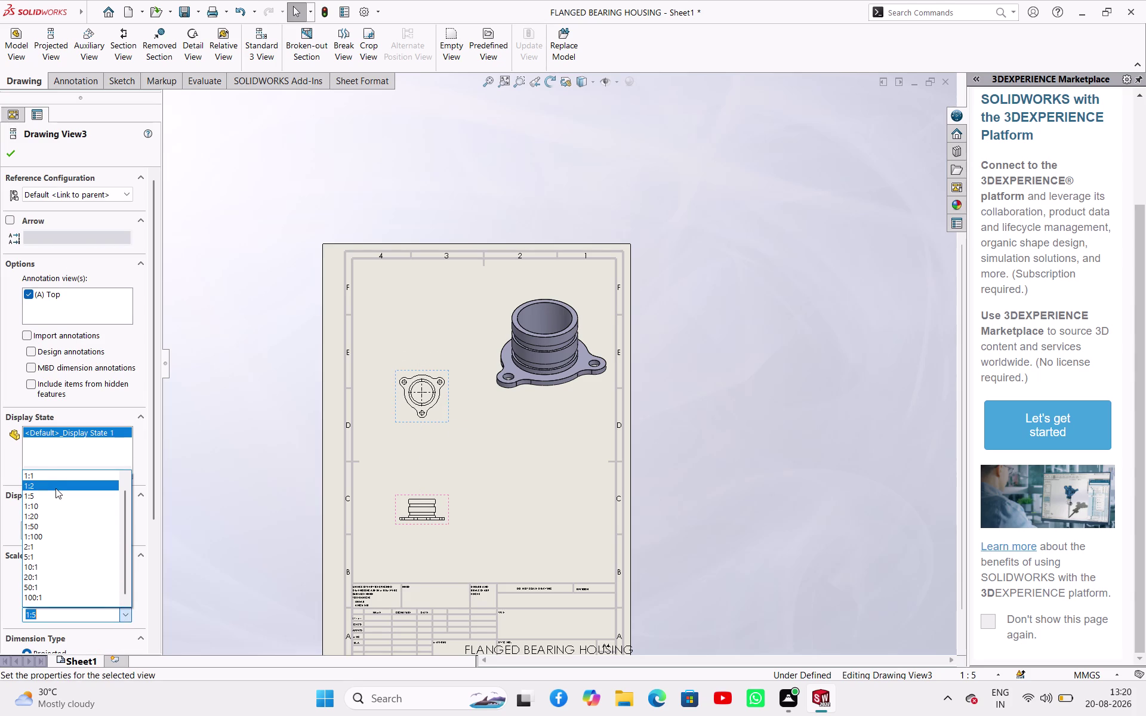
click(55, 489)
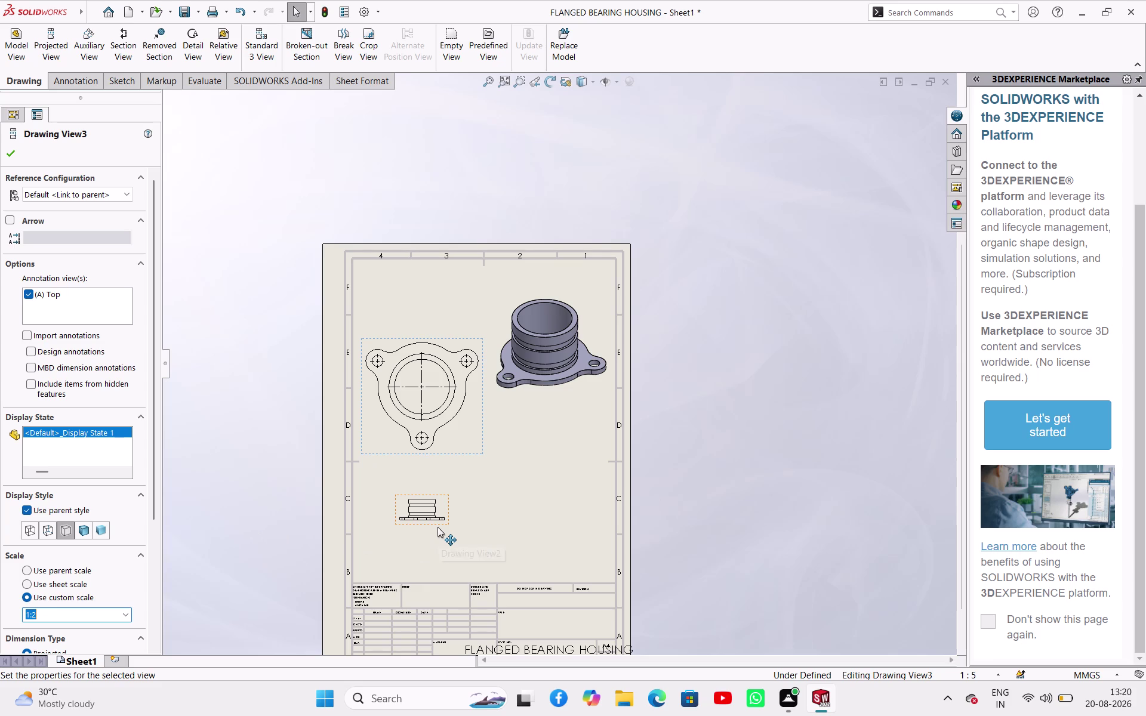
Set the front view (Drawing View2) to a custom 1:2 scale.
click(441, 524)
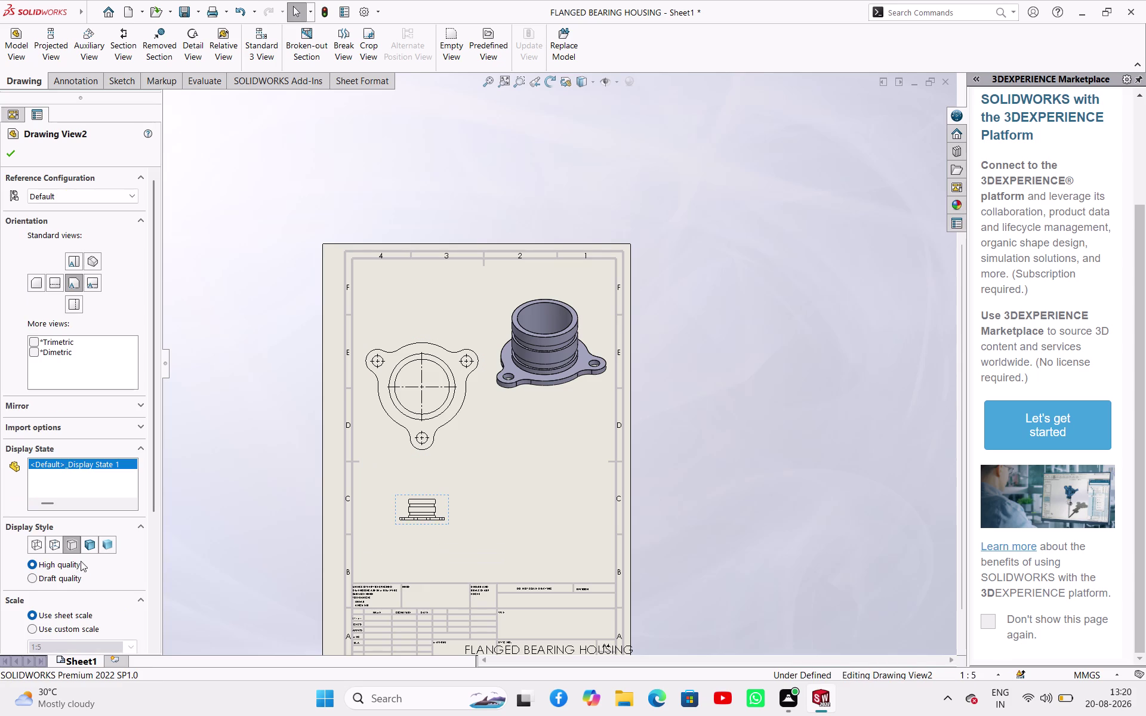
click(93, 630)
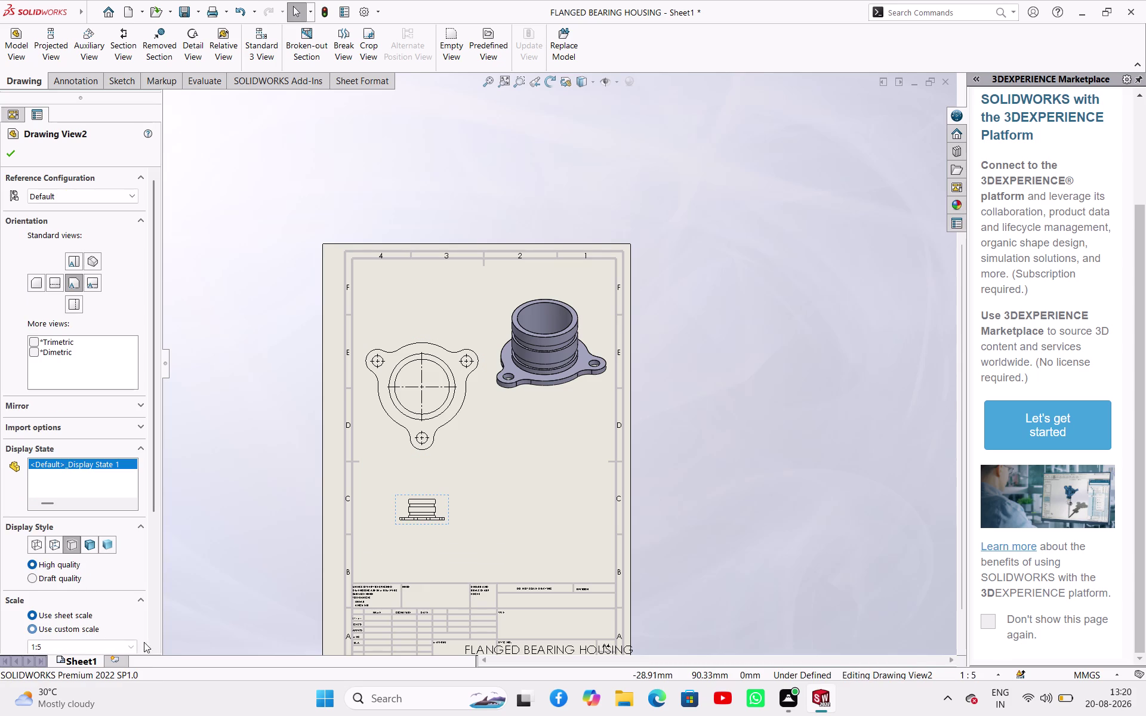
click(135, 643)
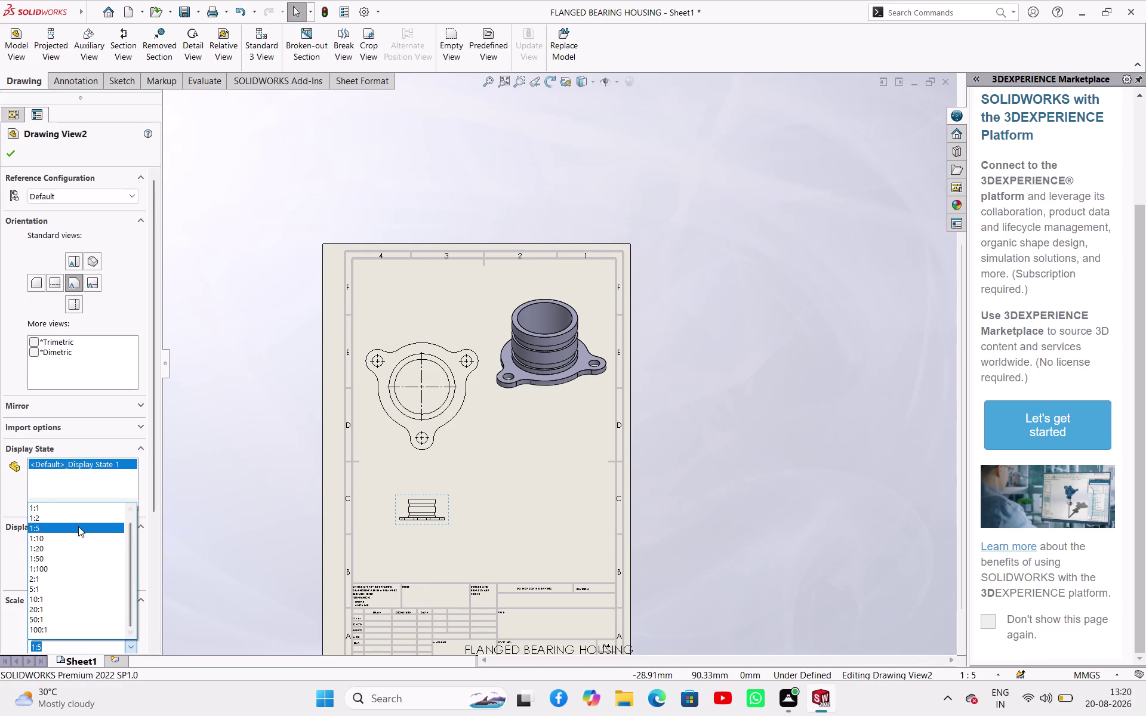
click(75, 518)
click(507, 455)
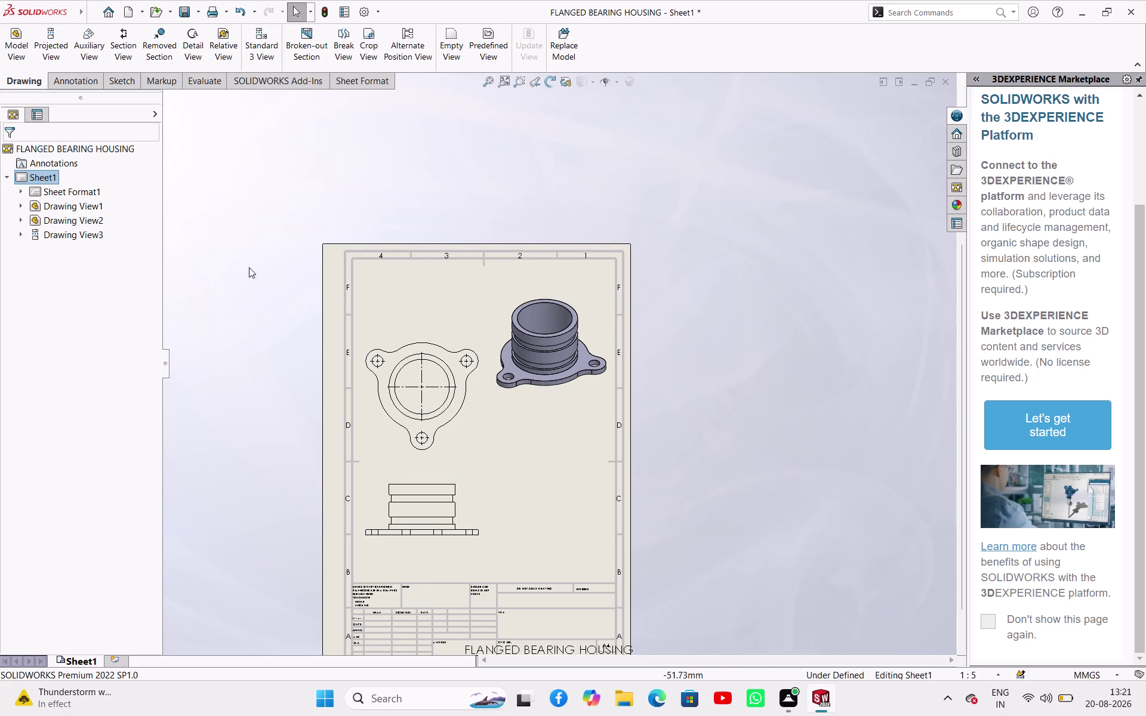
Place Ø75 above the inner circle and an angled Ø90 on the outer circle.
right_drag(252, 304, 265, 214)
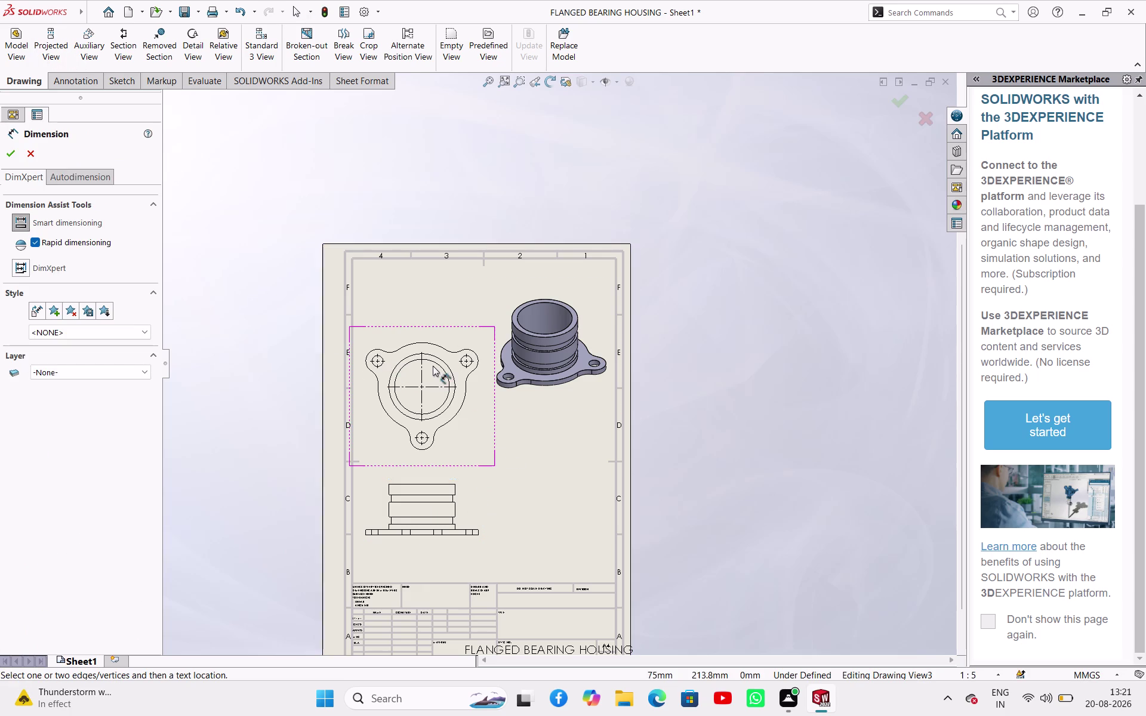
scroll(down, 3)
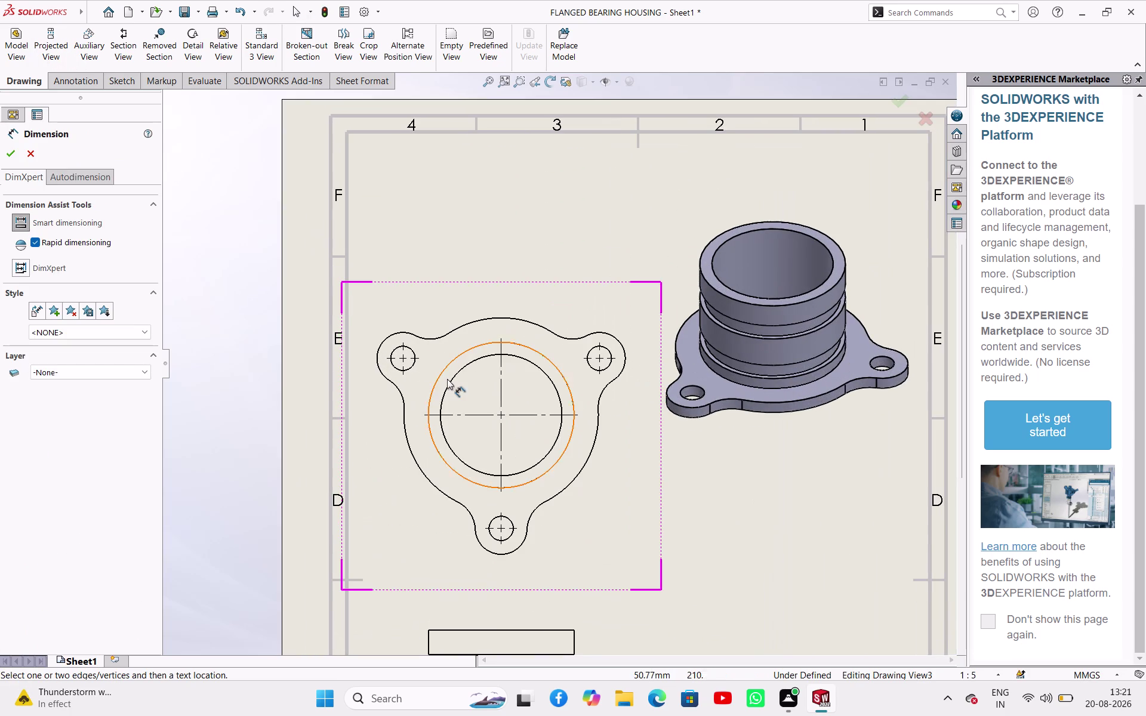
click(452, 382)
click(468, 242)
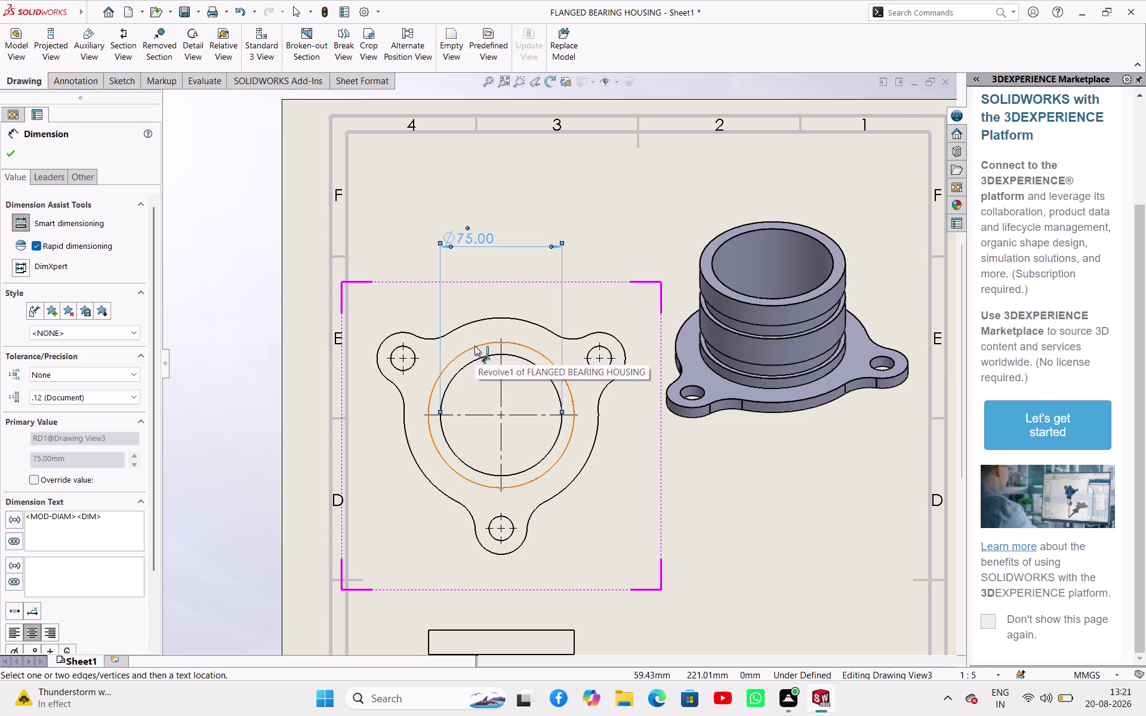
drag(478, 348, 468, 341)
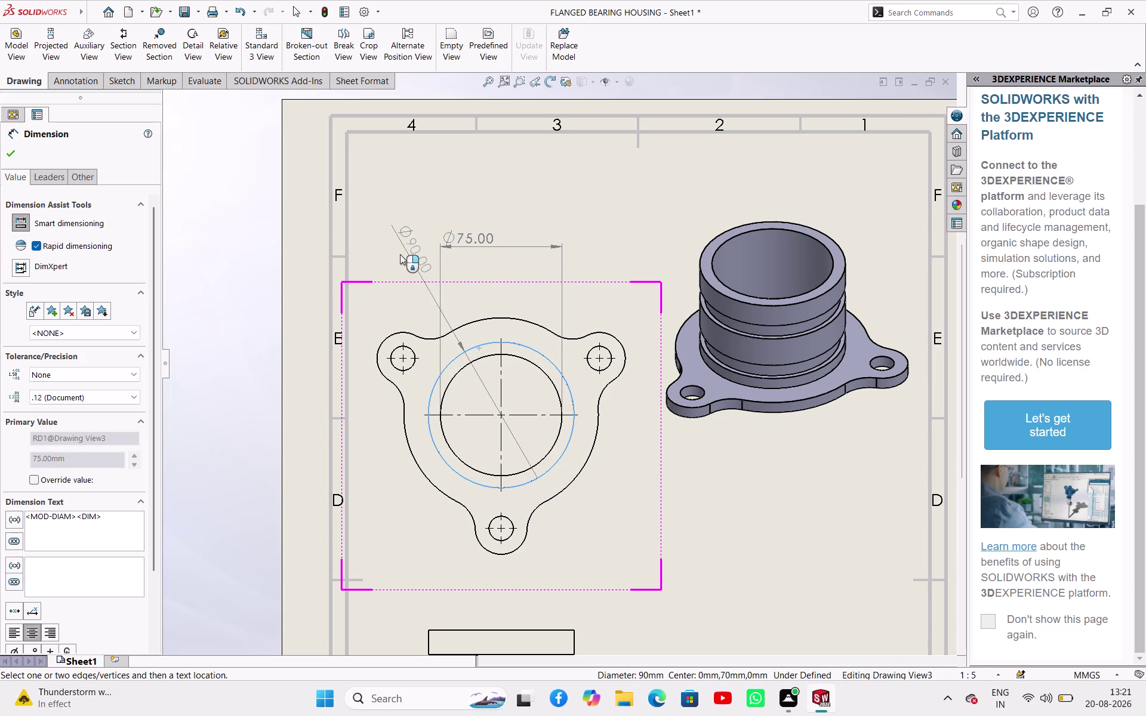
click(397, 246)
scroll(up, 3)
scroll(up, 3)
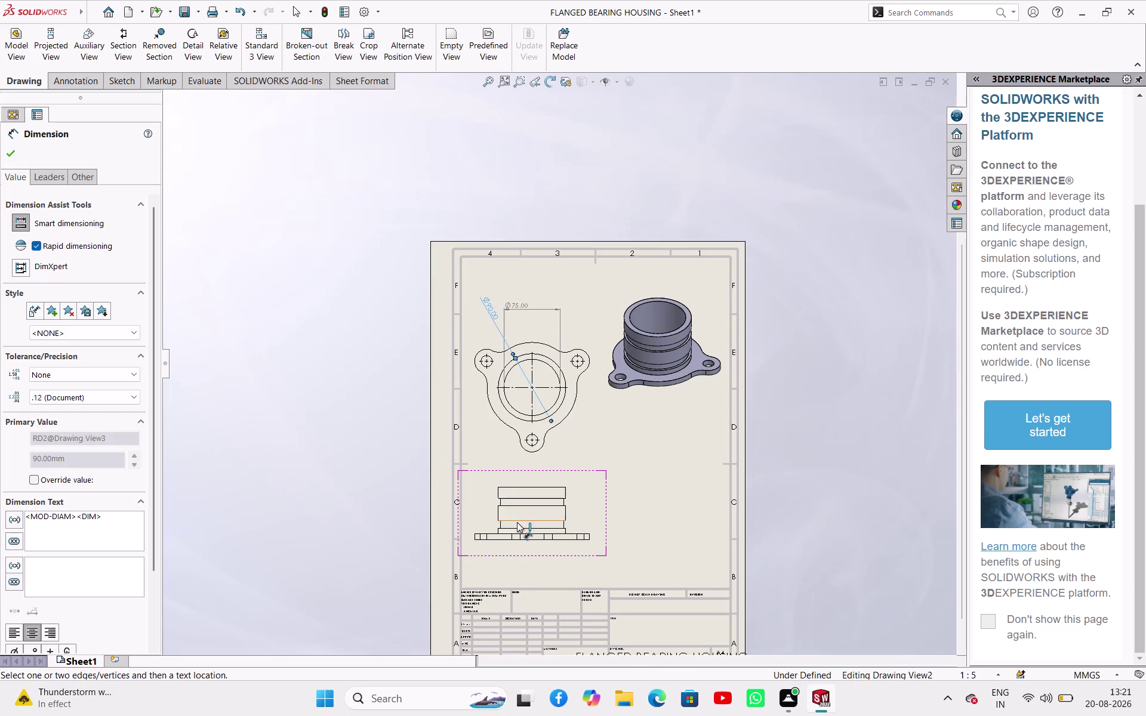
Dimension the front view's top edge width as Ø90.
scroll(down, 3)
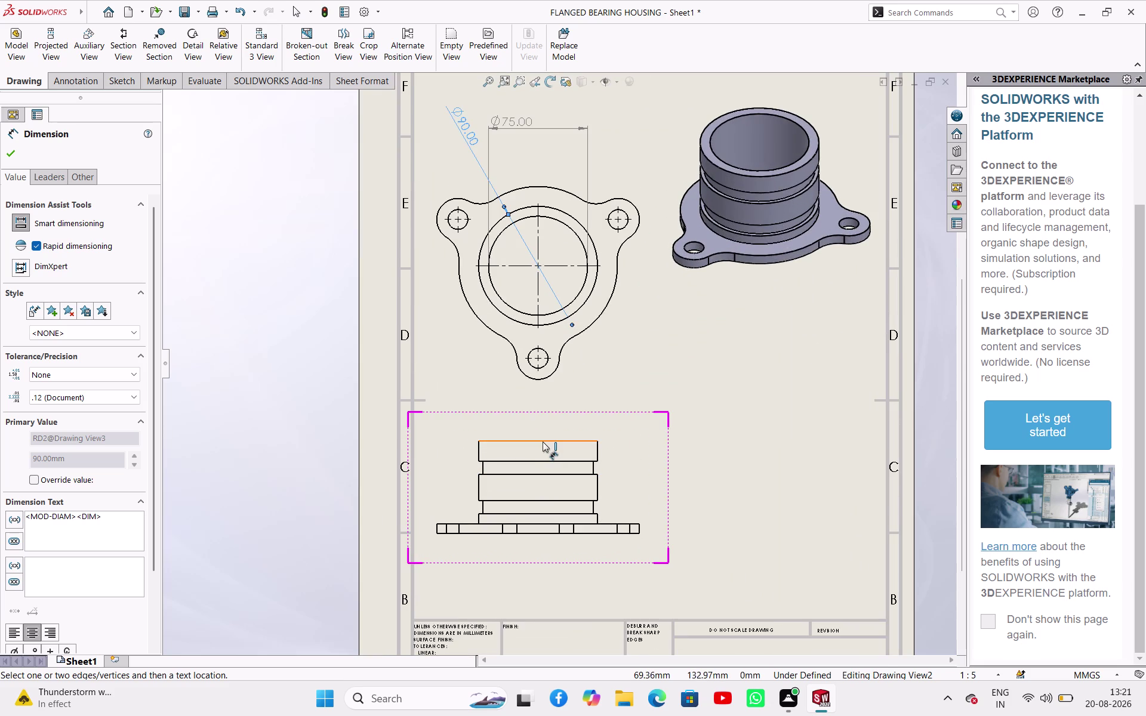
click(542, 442)
click(542, 424)
scroll(down, 3)
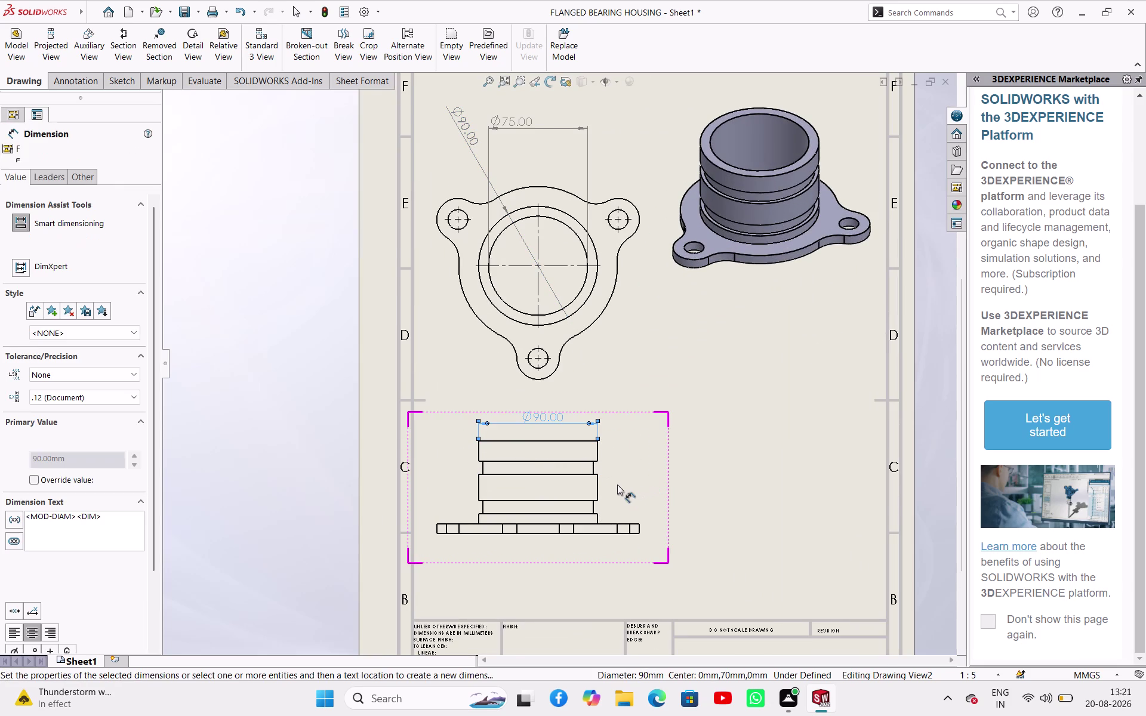
scroll(down, 3)
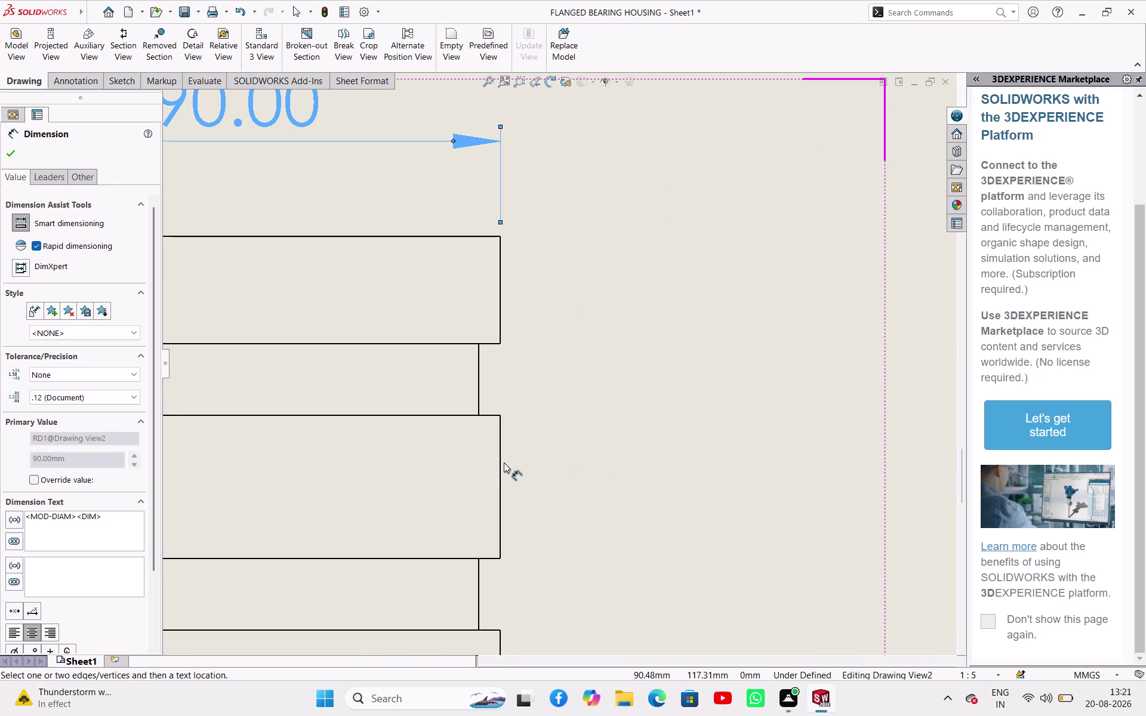
Add the 20.00 middle band, 10.00 narrow band and 7.50 flange thickness heights.
click(502, 463)
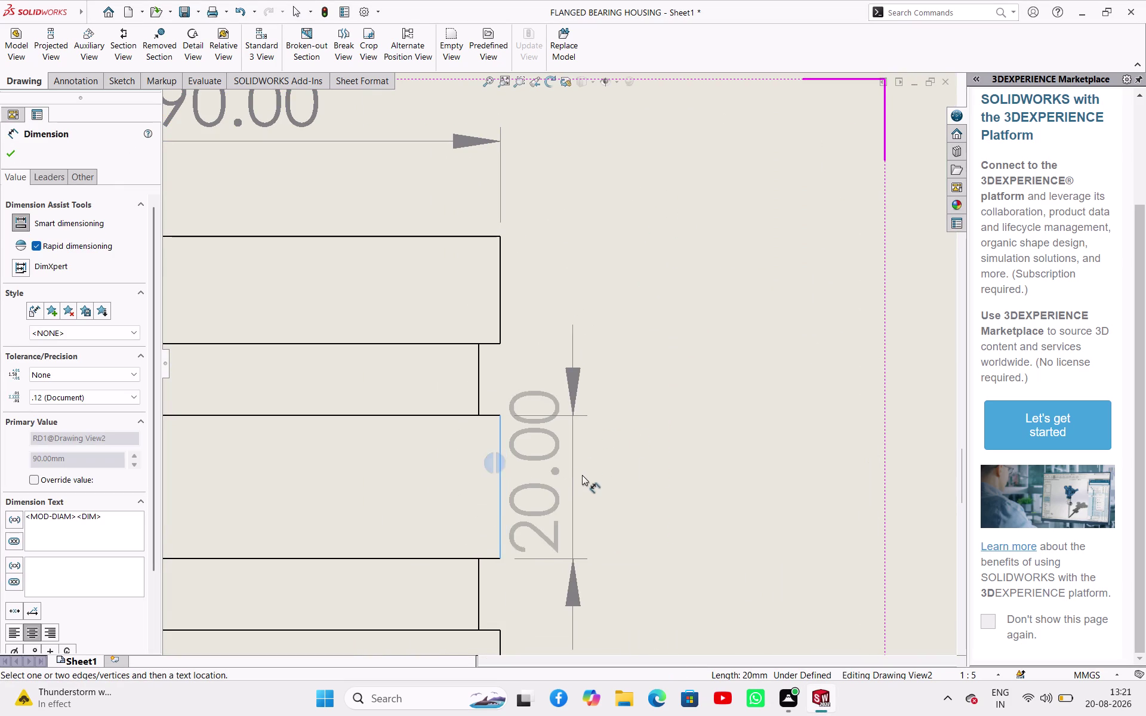
click(696, 492)
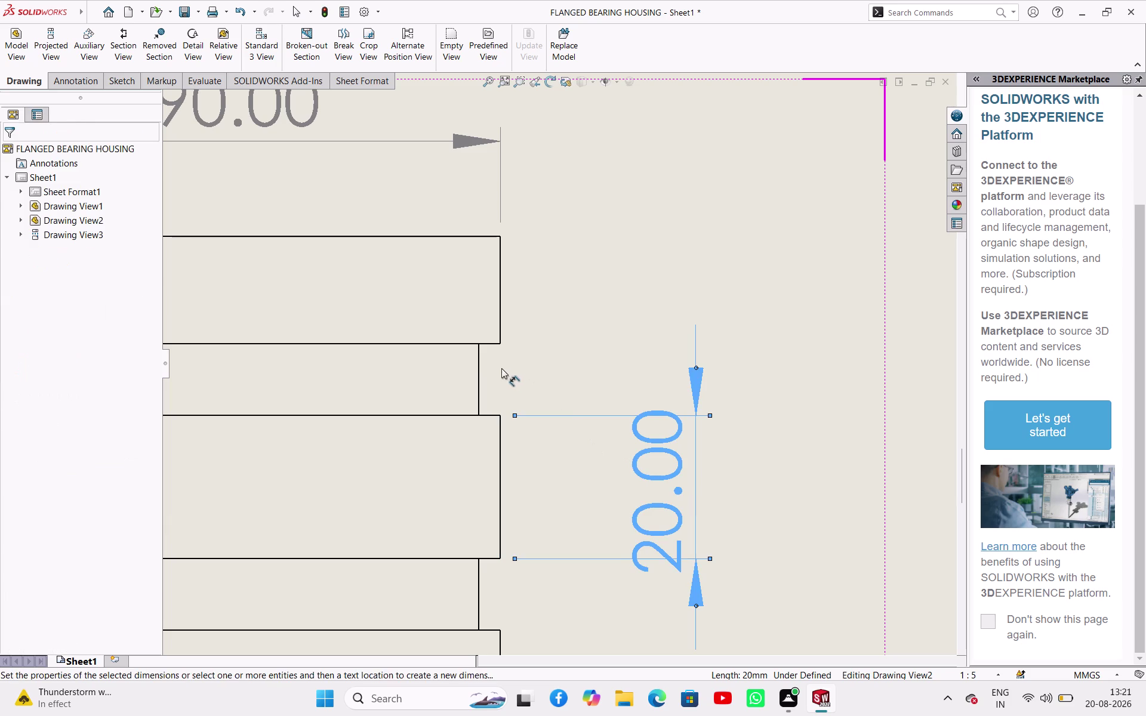
click(480, 368)
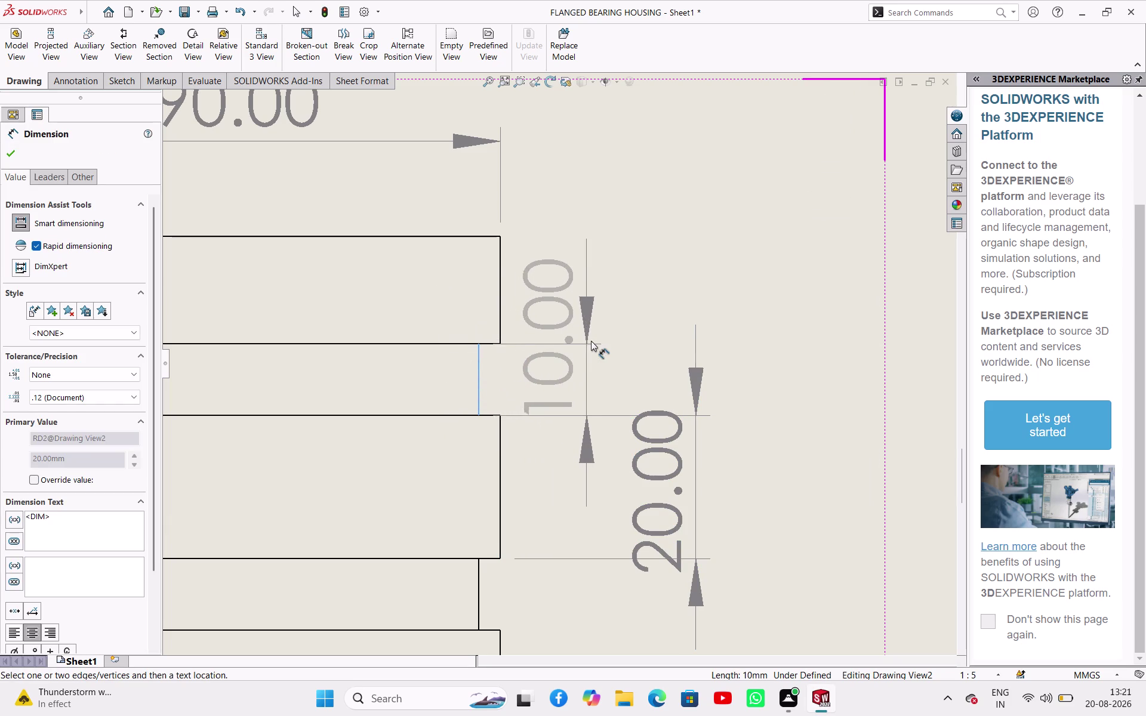
click(605, 344)
scroll(up, 3)
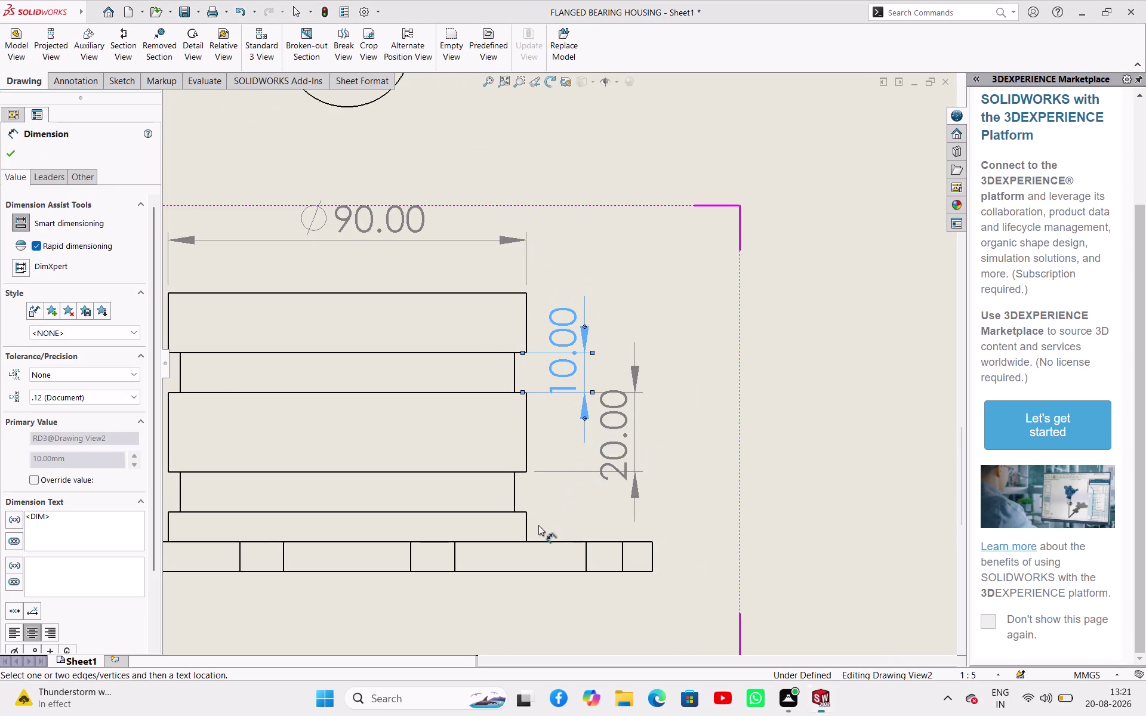
scroll(up, 3)
scroll(down, 3)
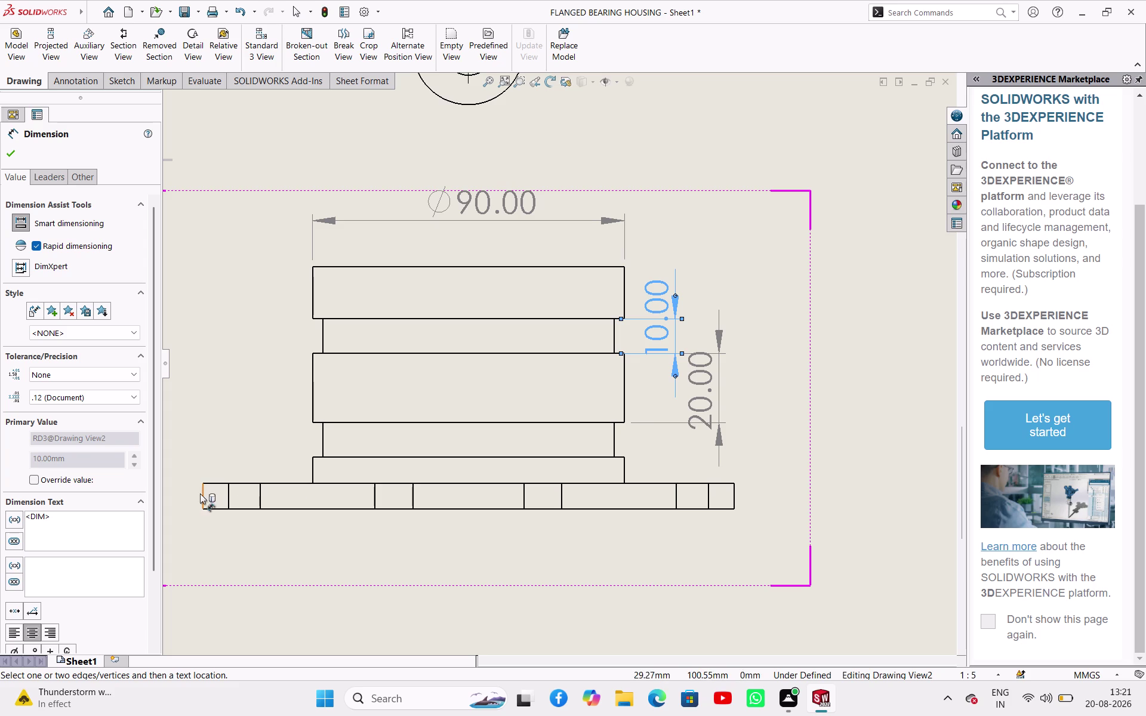
click(736, 496)
click(774, 547)
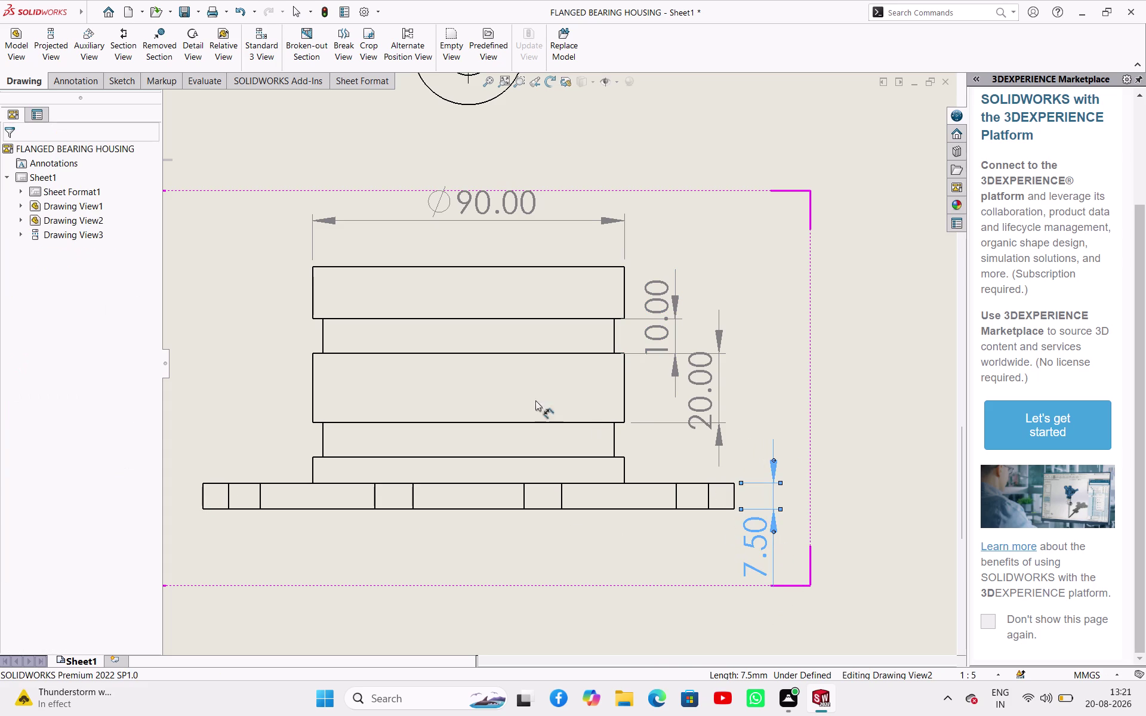
scroll(up, 3)
scroll(up, 3)
scroll(down, 3)
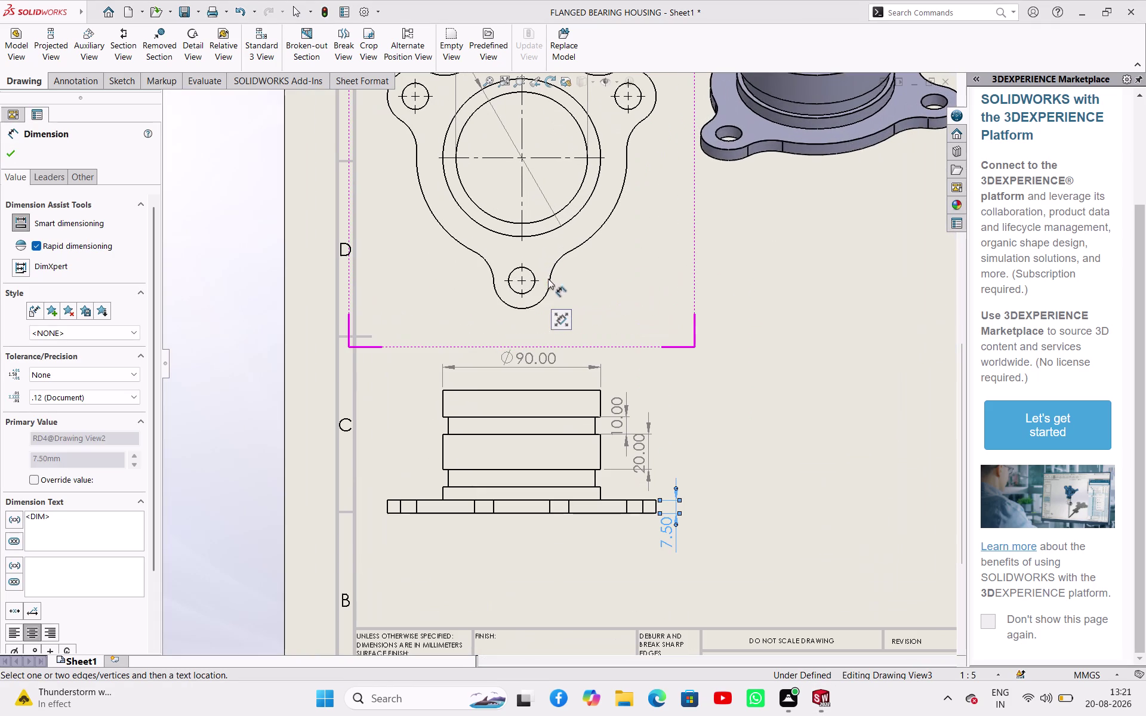
Dimension the lower lug's rounded edge as R16.00 and its hole as Ø15.00.
click(546, 295)
click(612, 304)
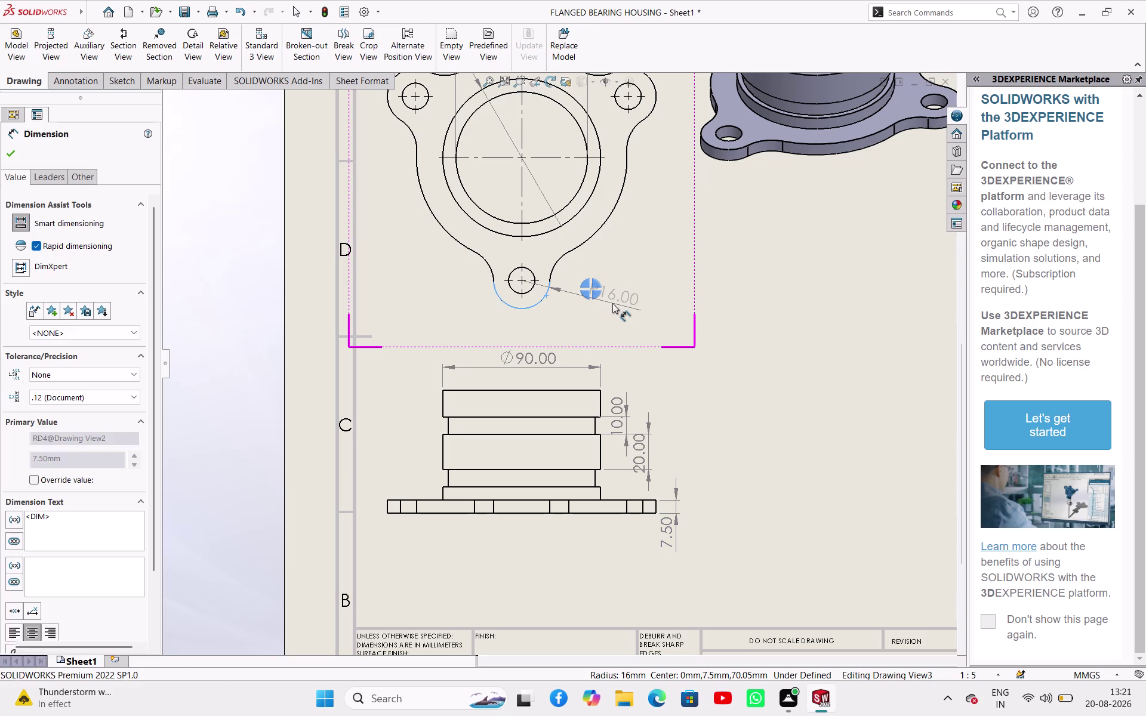
drag(533, 289, 541, 296)
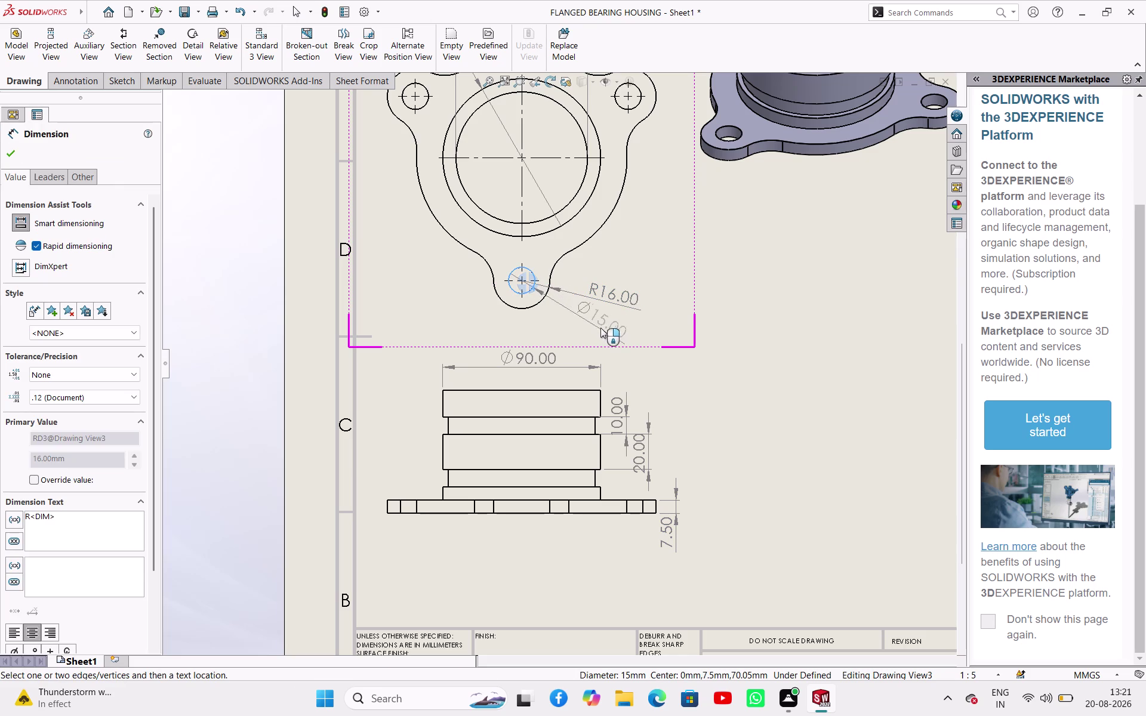
click(603, 332)
Add a 15.00 height dimension left of the front view's top band.
scroll(up, 3)
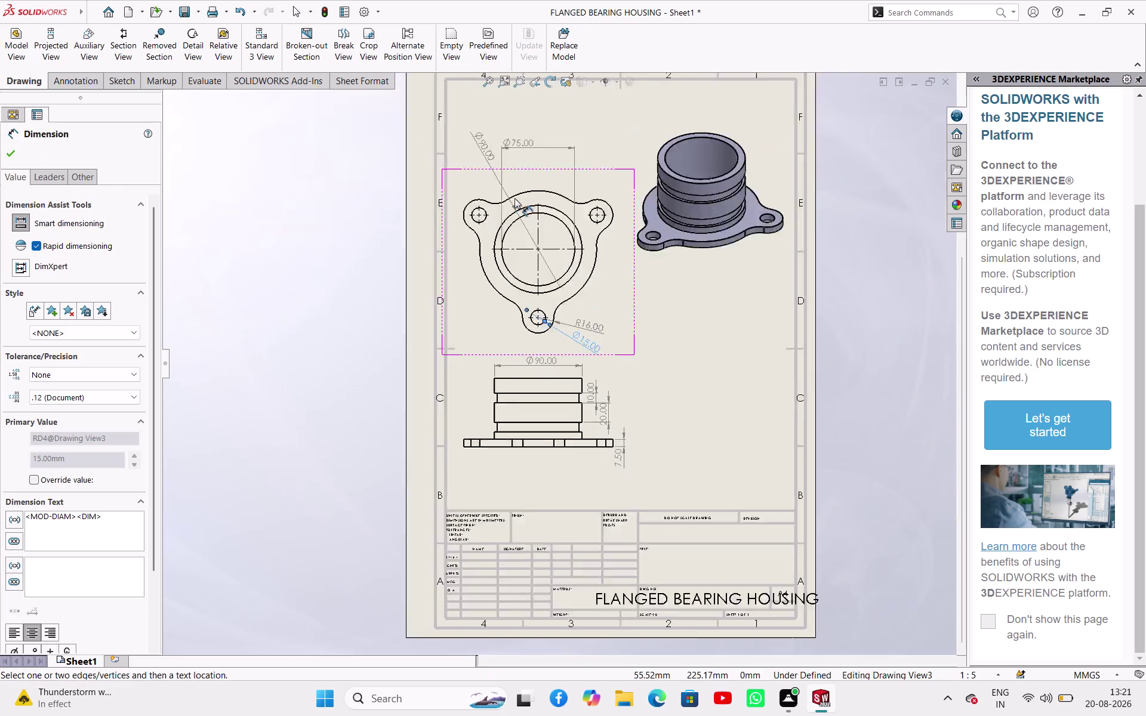
scroll(up, 3)
scroll(down, 3)
scroll(down, 3)
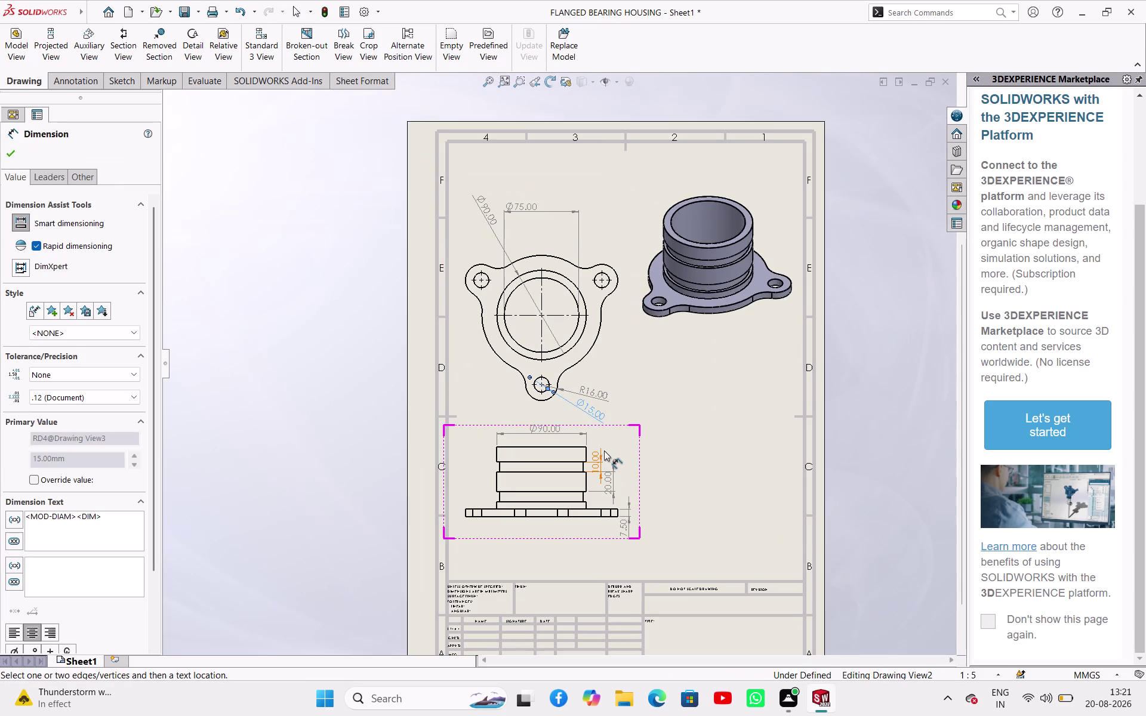
scroll(down, 3)
scroll(down, 3)
scroll(down, 3)
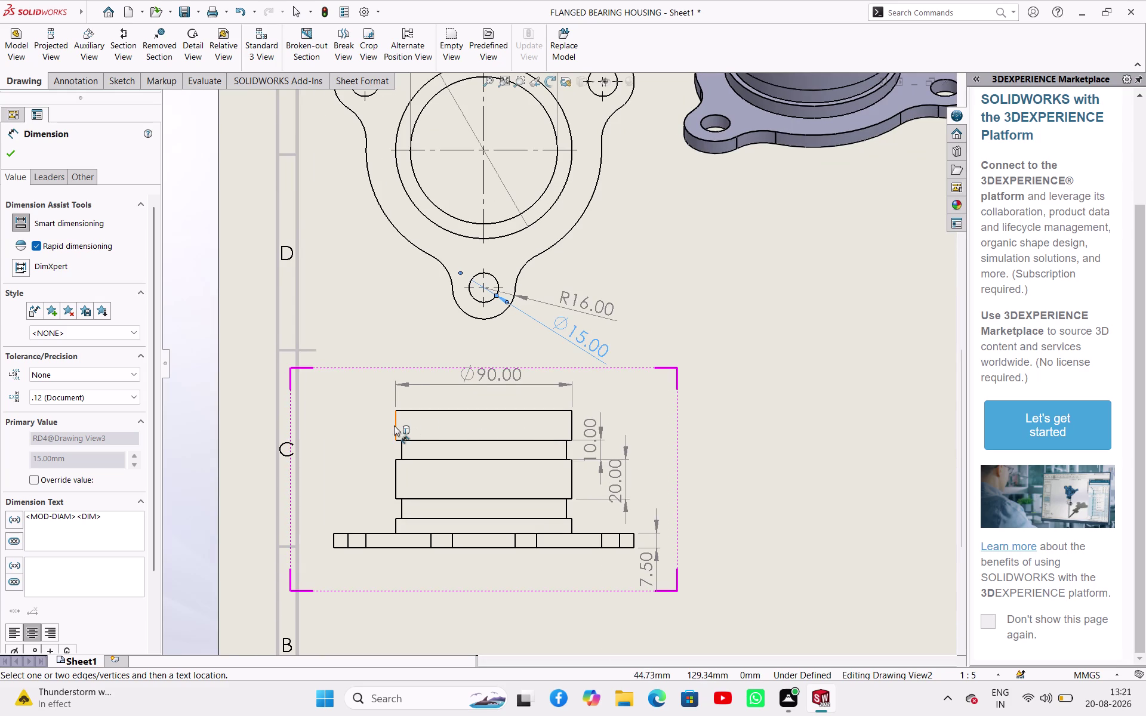
click(394, 426)
click(360, 419)
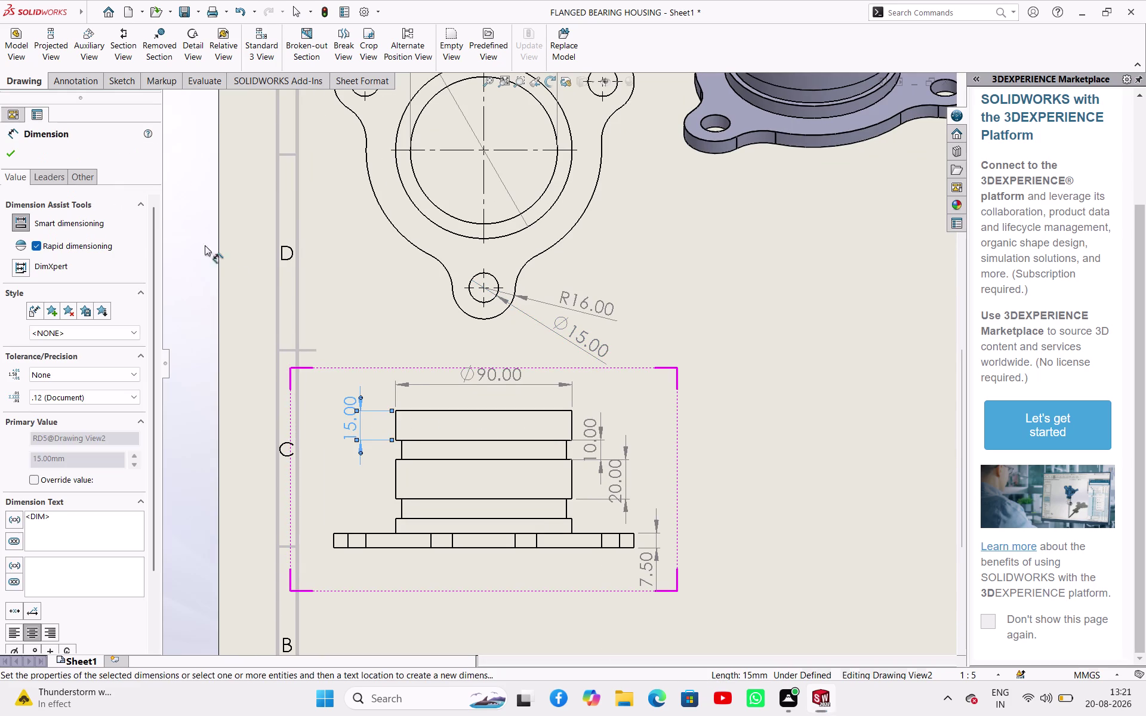
Exit Smart Dimension using the right-click Select option.
right_click(204, 257)
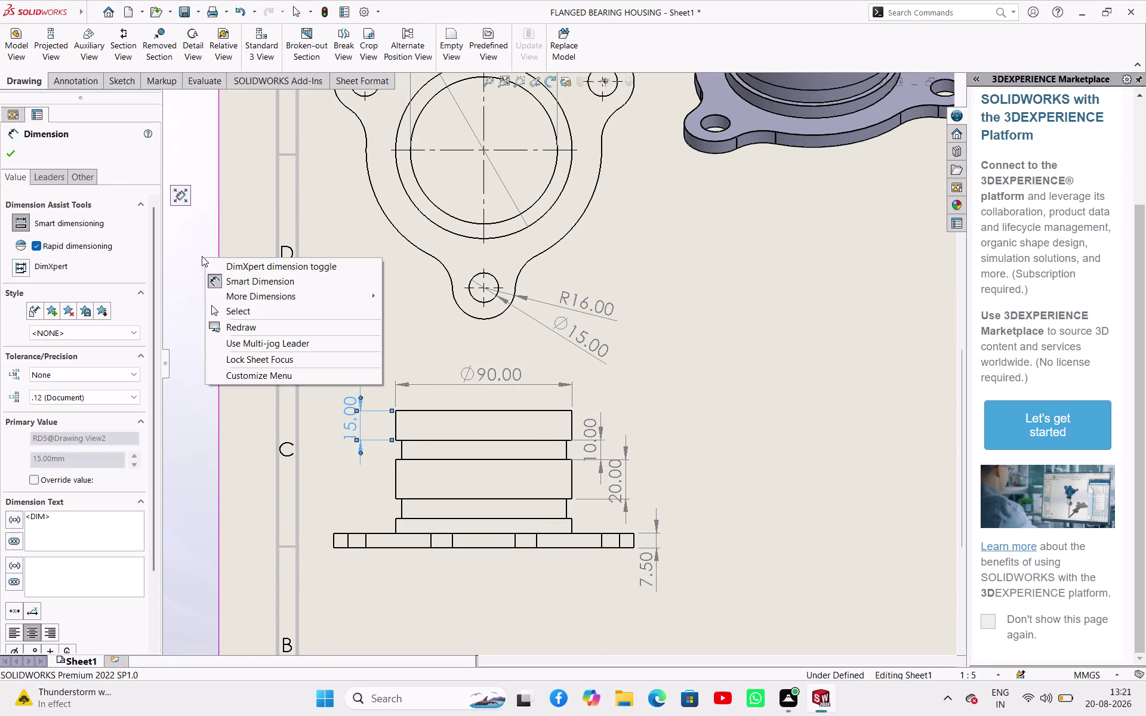
click(242, 307)
scroll(up, 3)
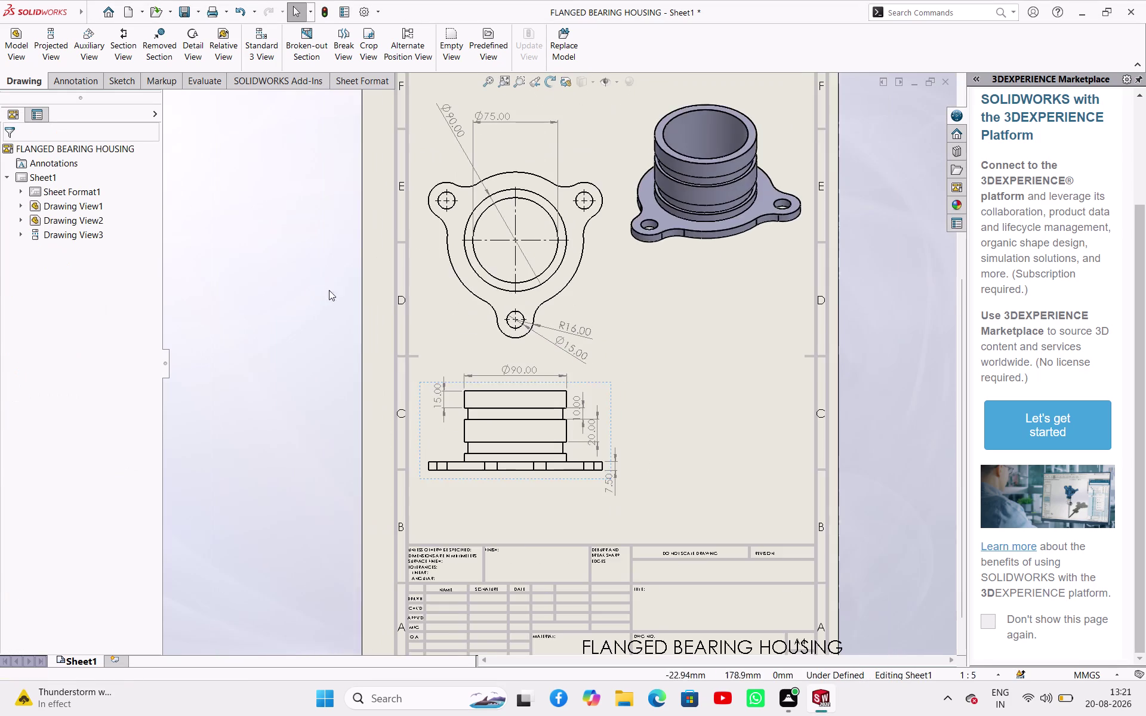
Zoom out to the whole sheet and show the quick-access Save drop-down.
scroll(up, 3)
scroll(down, 3)
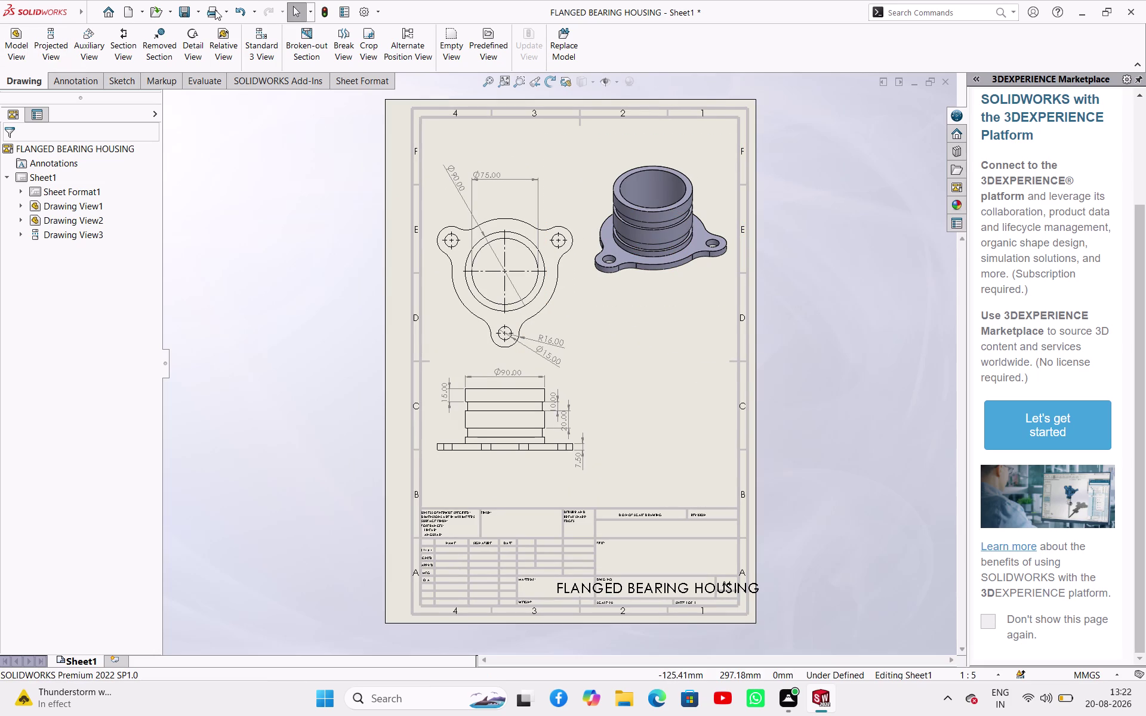
click(197, 9)
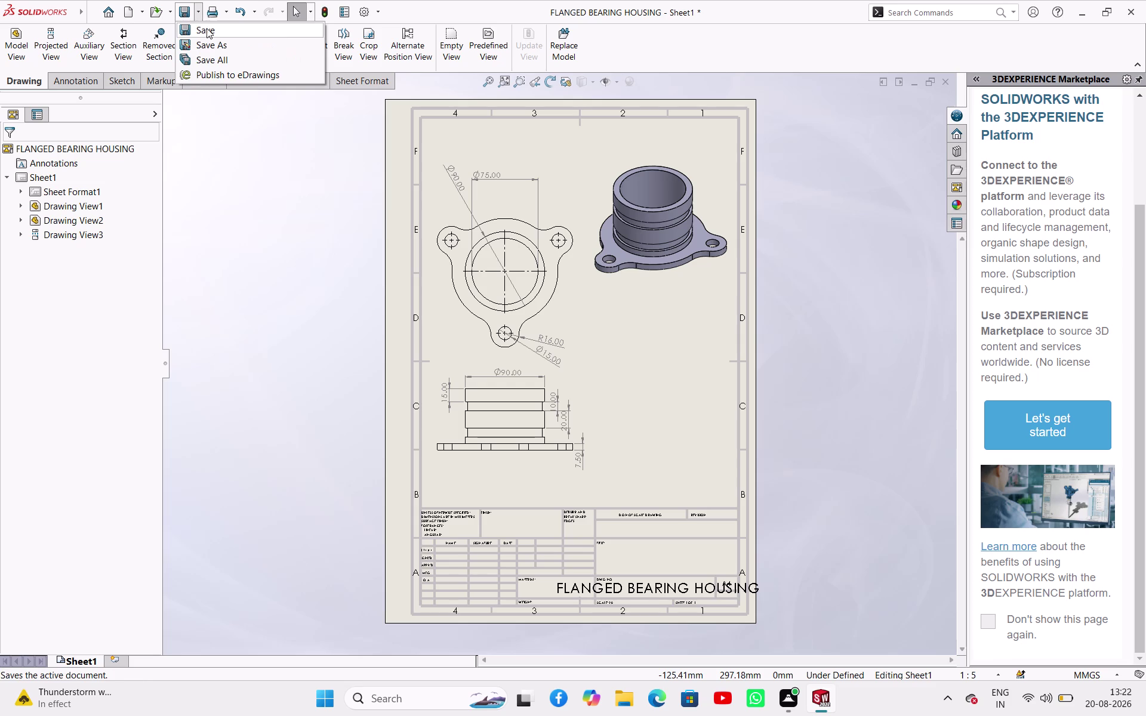
Save As Adobe PDF, editing the file name to add 'DRAFT'.
click(212, 40)
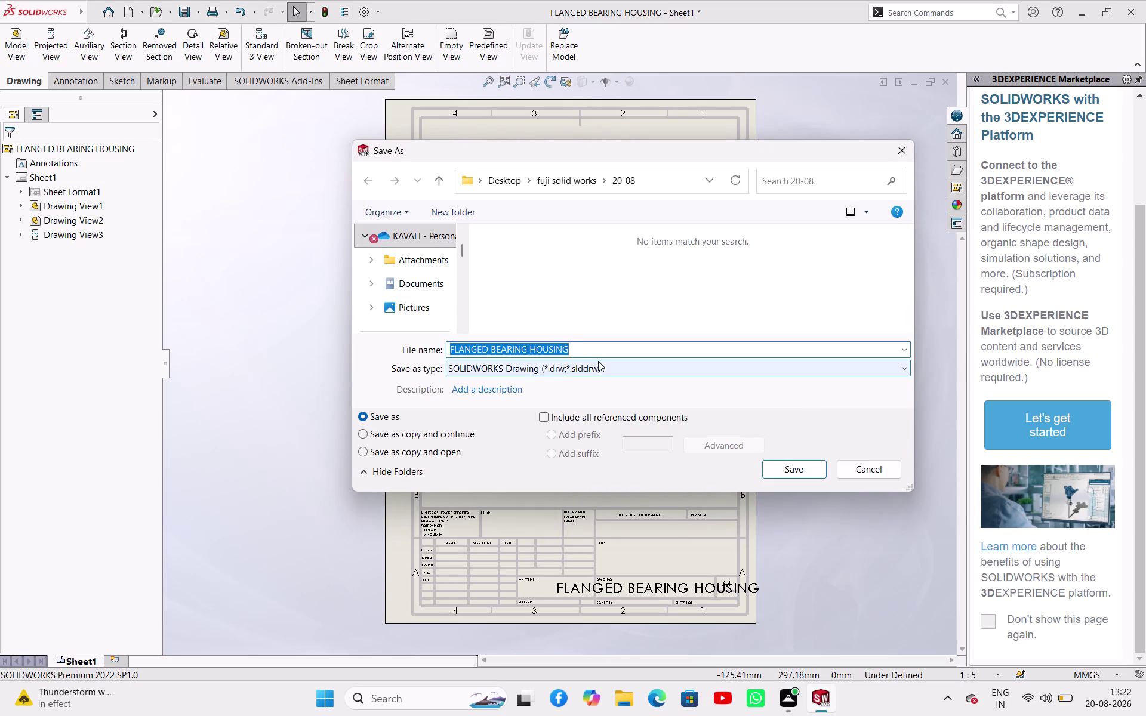
click(598, 363)
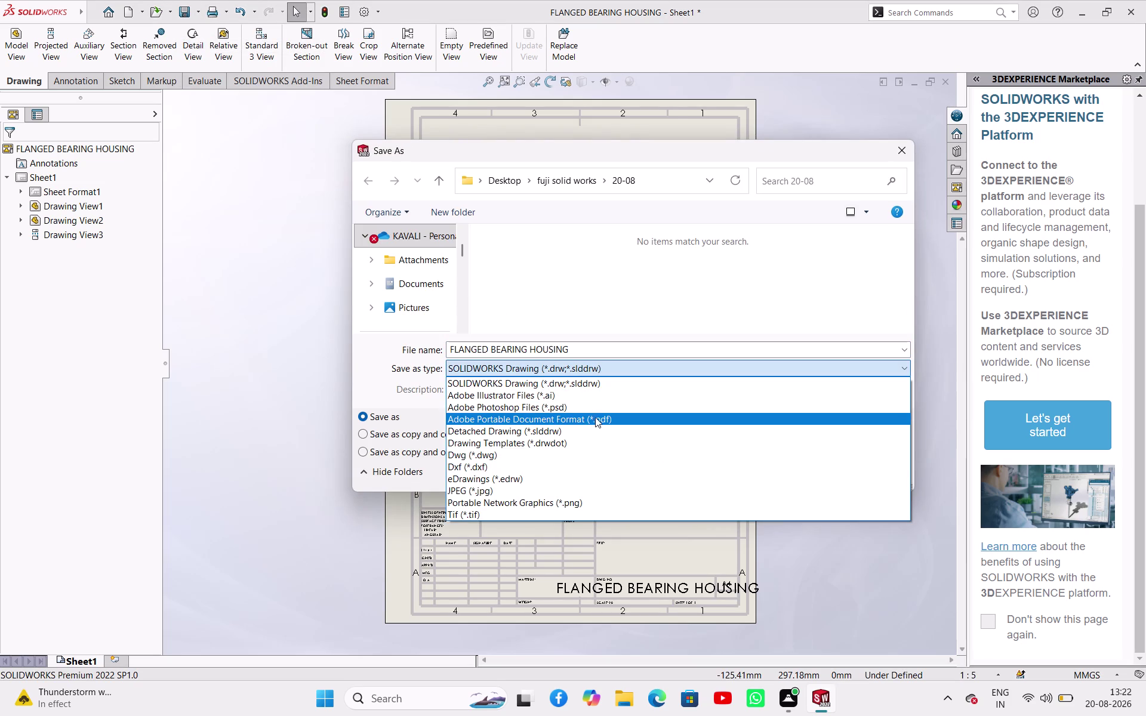
click(597, 420)
click(599, 398)
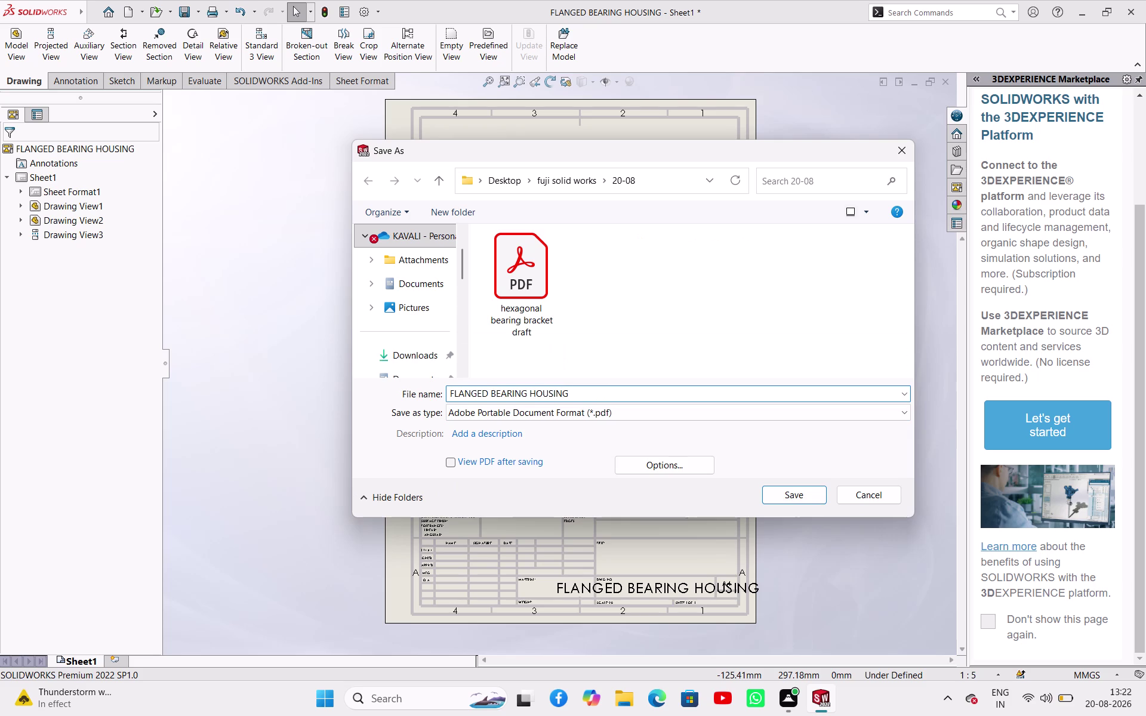
key(space)
text(DRA)
text(FT)
click(801, 502)
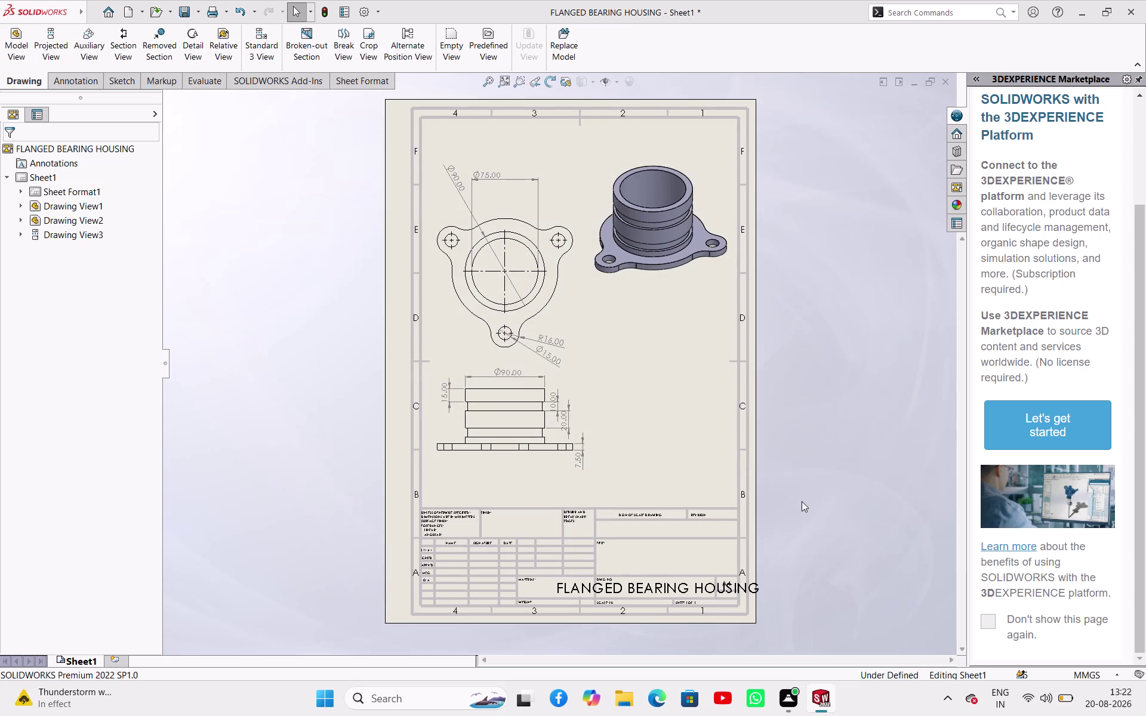